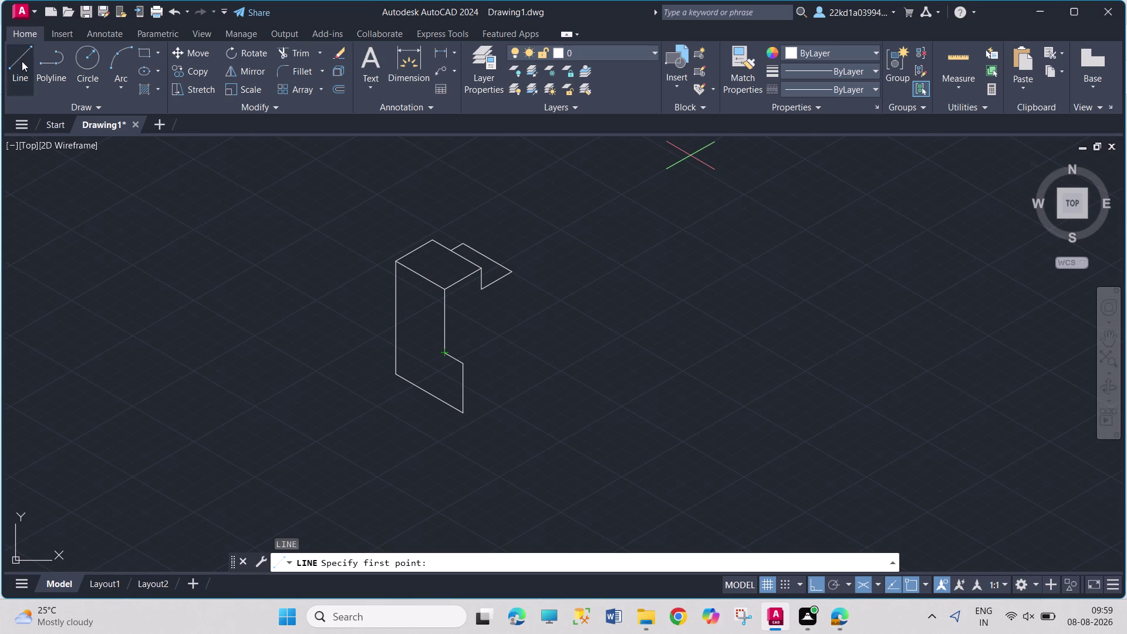
Start a line at the slot's lower corner and draw a 30-unit right-isoplane edge.
key(l)
key(Return)
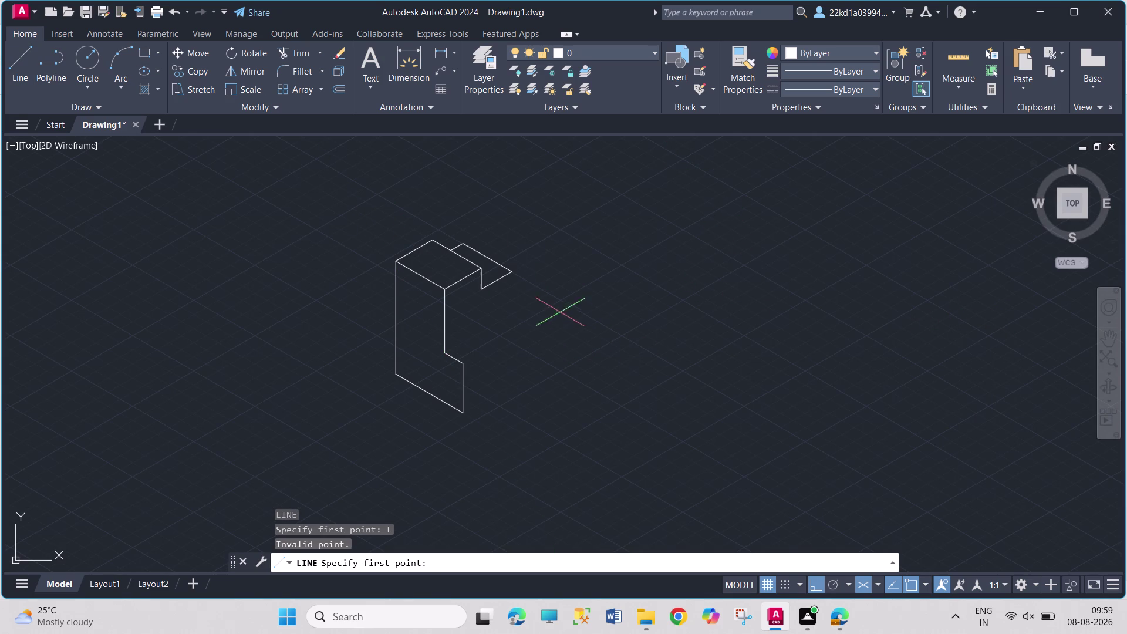
drag(509, 273, 511, 295)
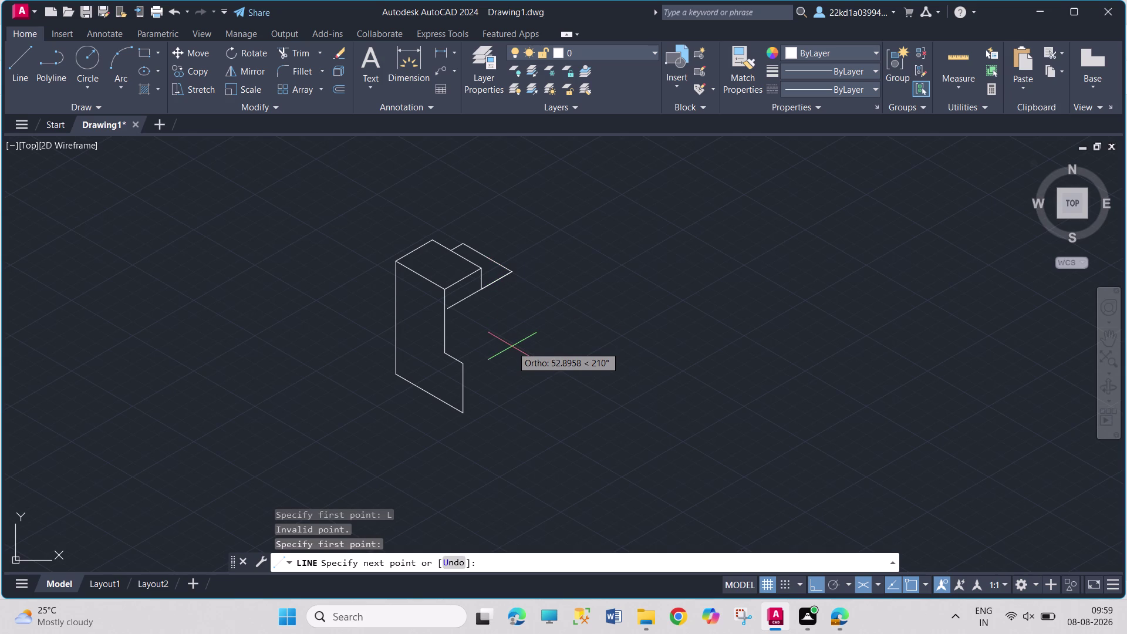
key(F5)
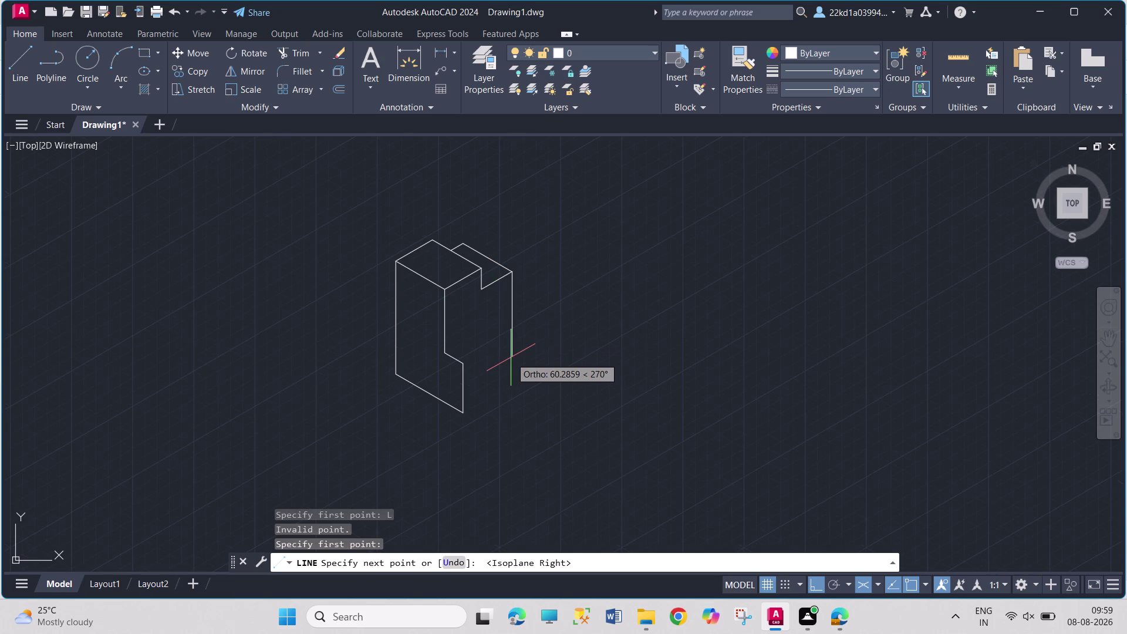
text(30)
key(Return)
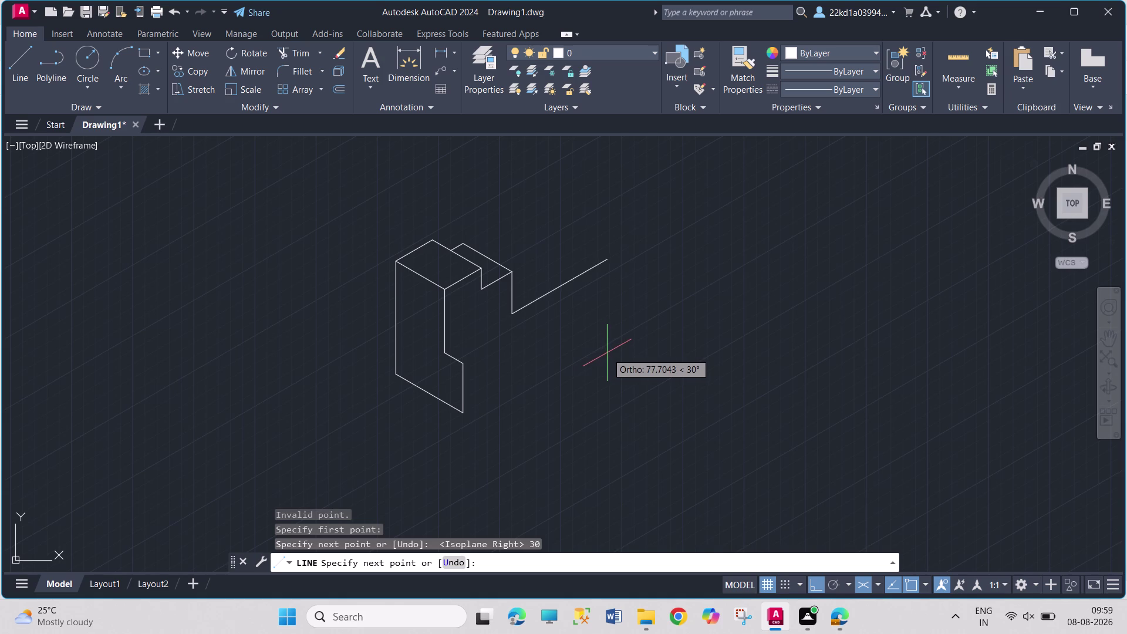
Continue with a 45-unit left-isoplane edge and a 35-unit vertical edge.
key(F5)
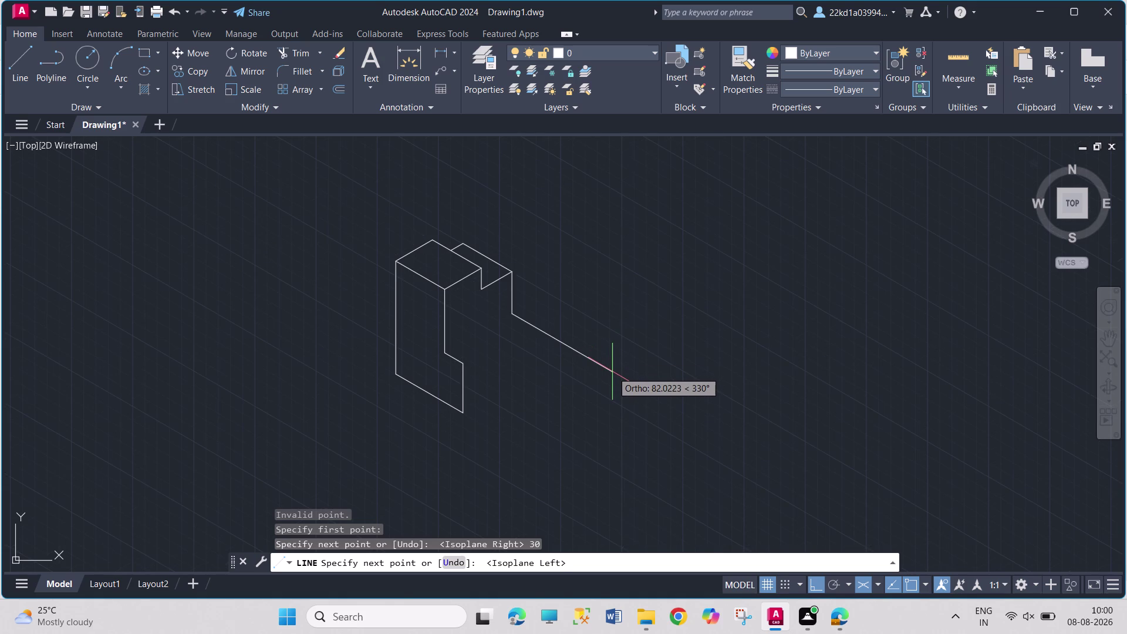
text(45)
key(Return)
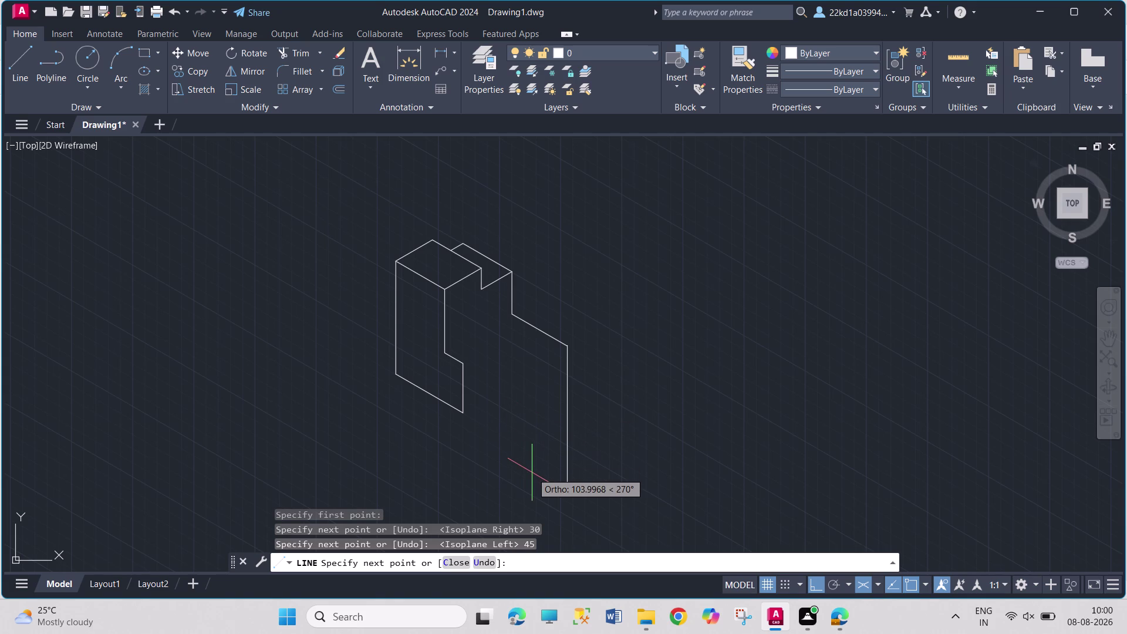
text(35)
key(Return)
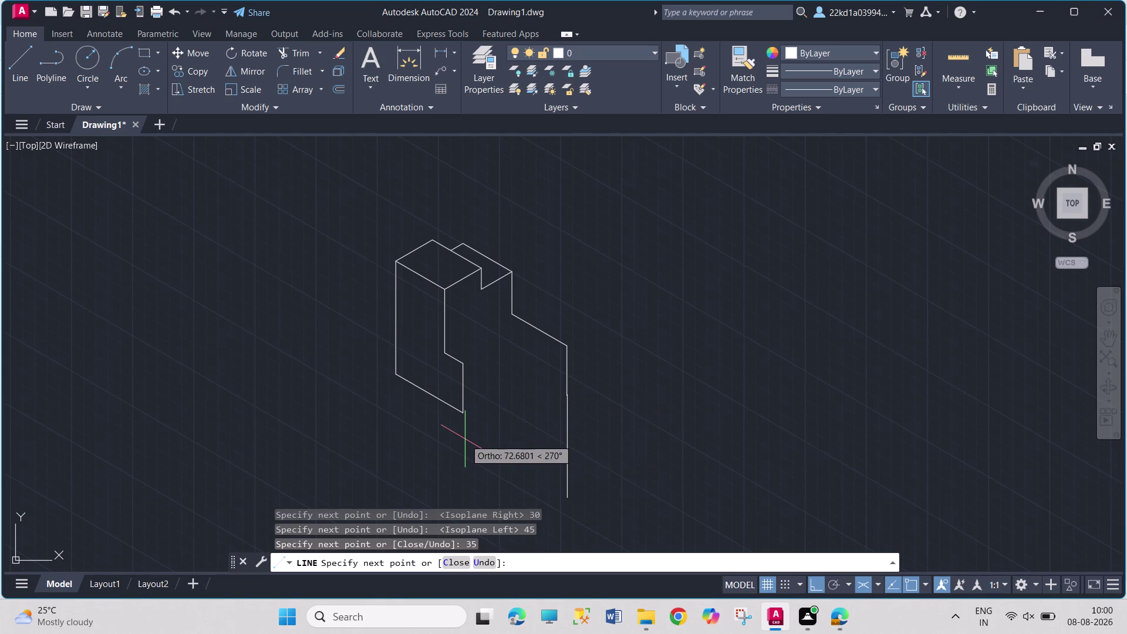
Add a 25-unit top-isoplane edge and close the outline at the bottom corner.
key(F5)
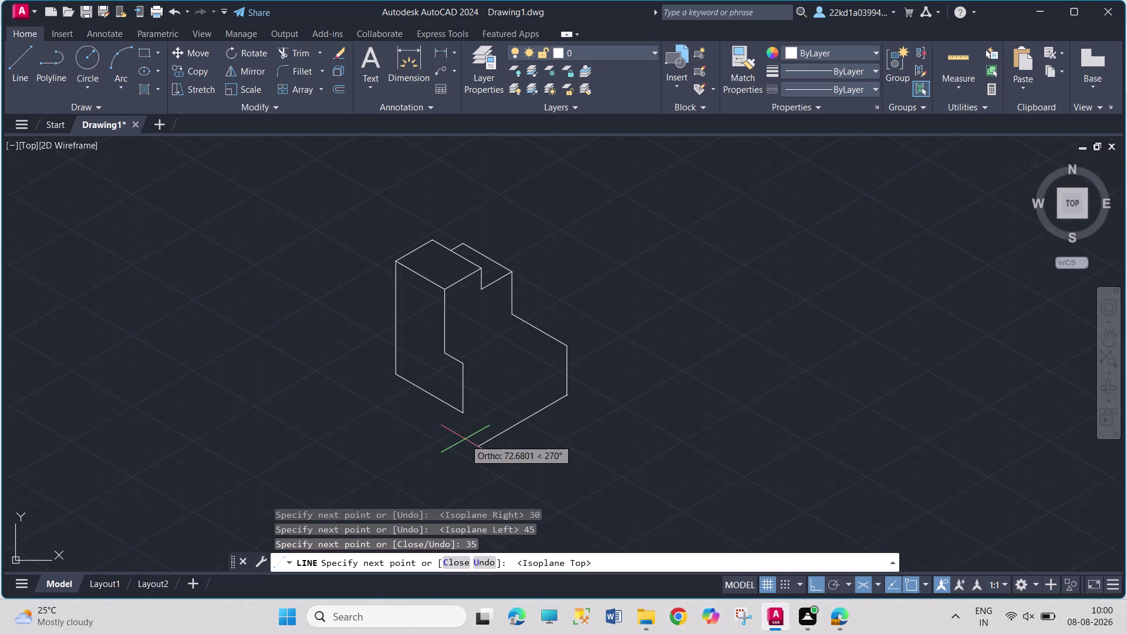
text(25)
key(Return)
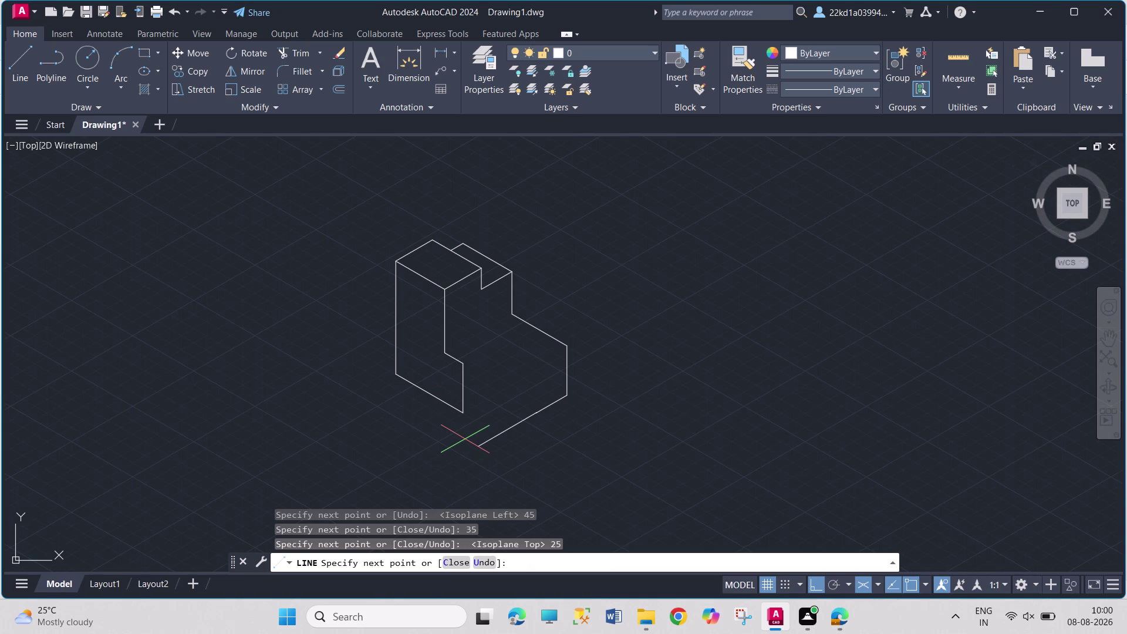
click(465, 410)
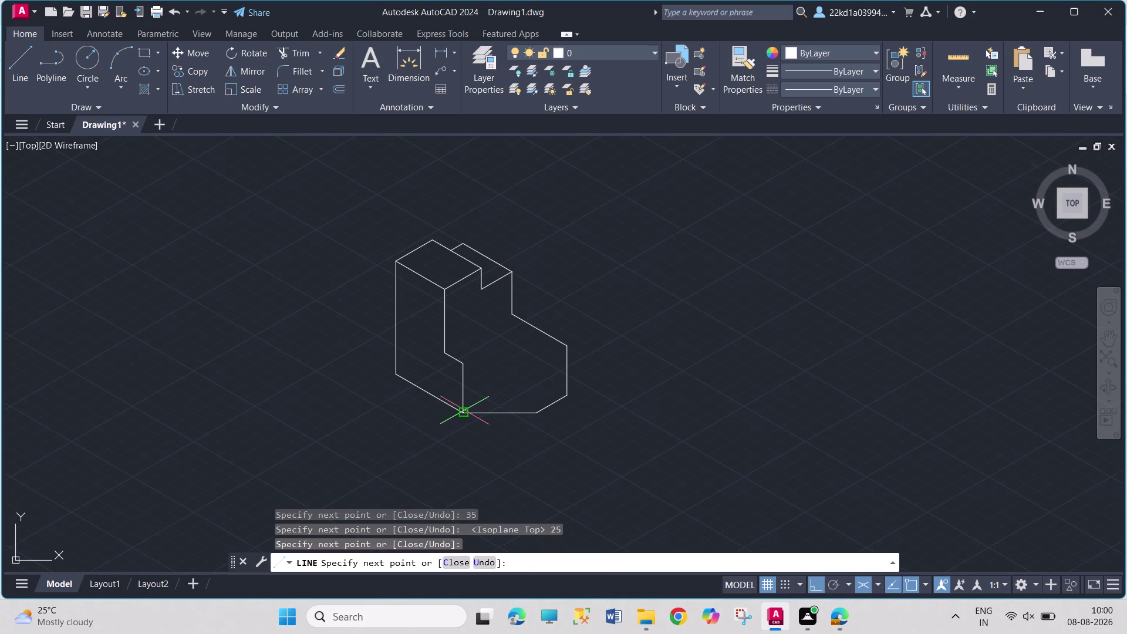
key(Escape)
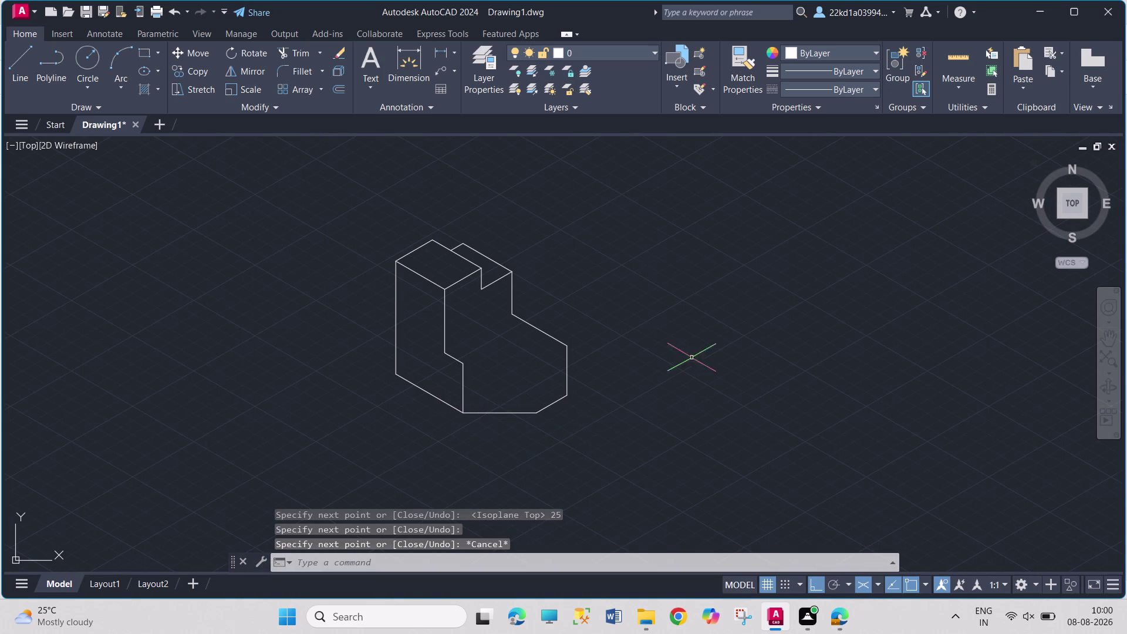
From the lower block's bottom edge, draw a 35-unit vertical edge and a 25-unit receding edge.
click(22, 64)
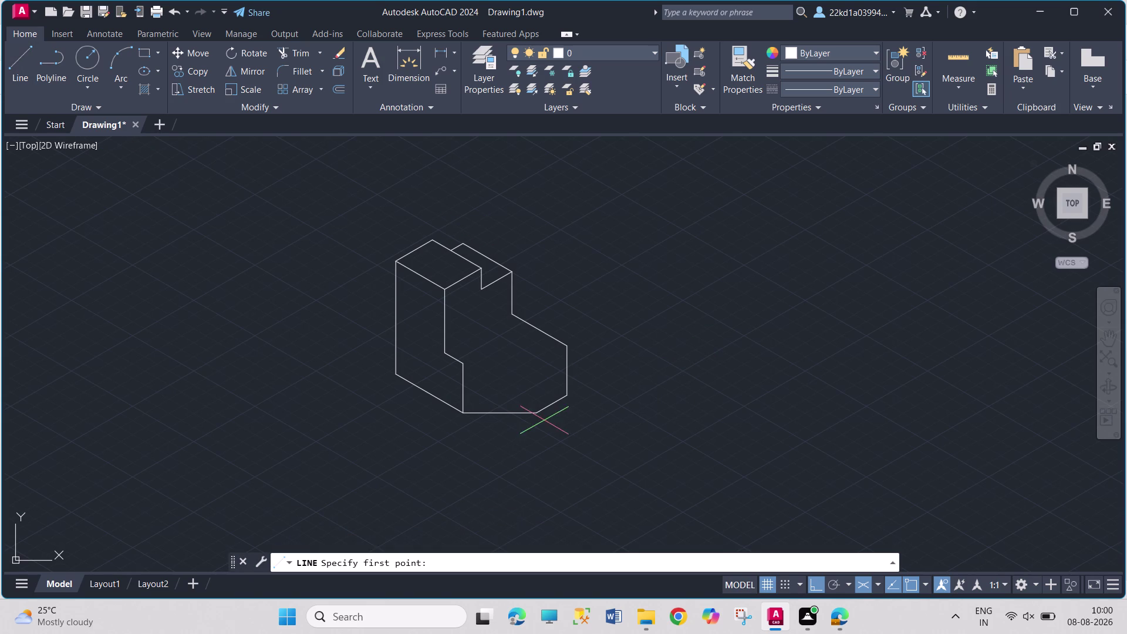
click(536, 414)
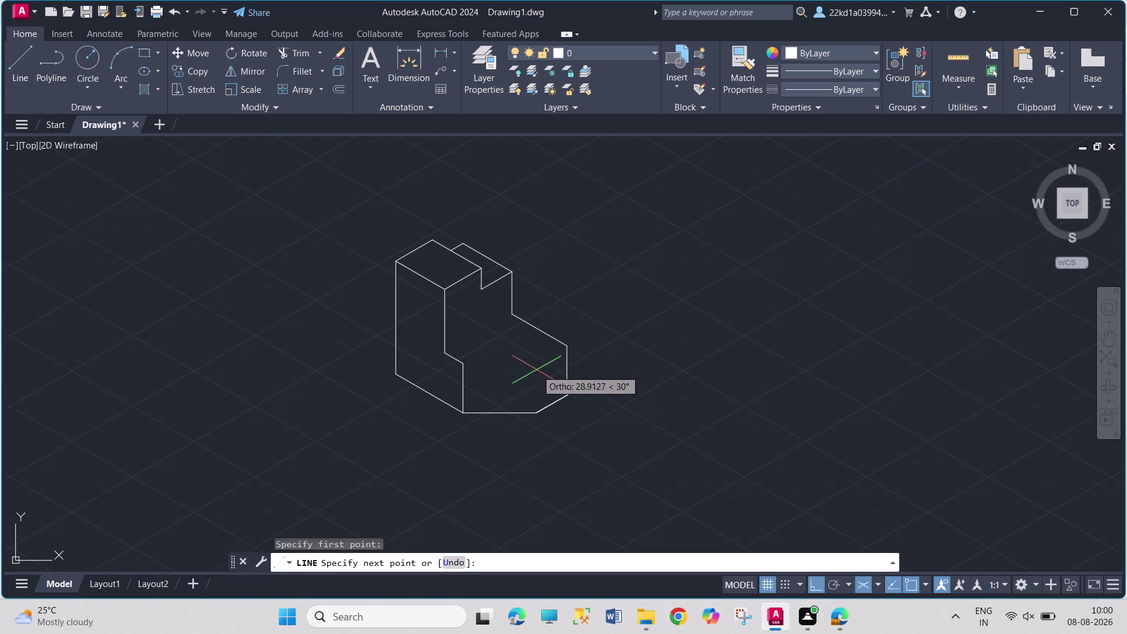
key(F5)
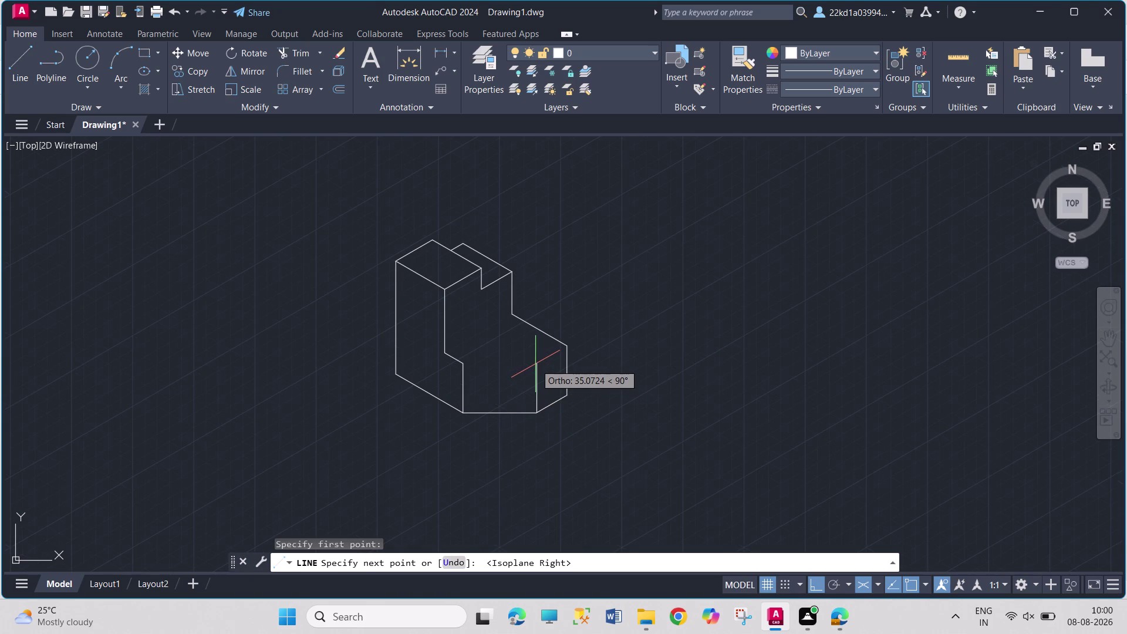
text(35)
key(Return)
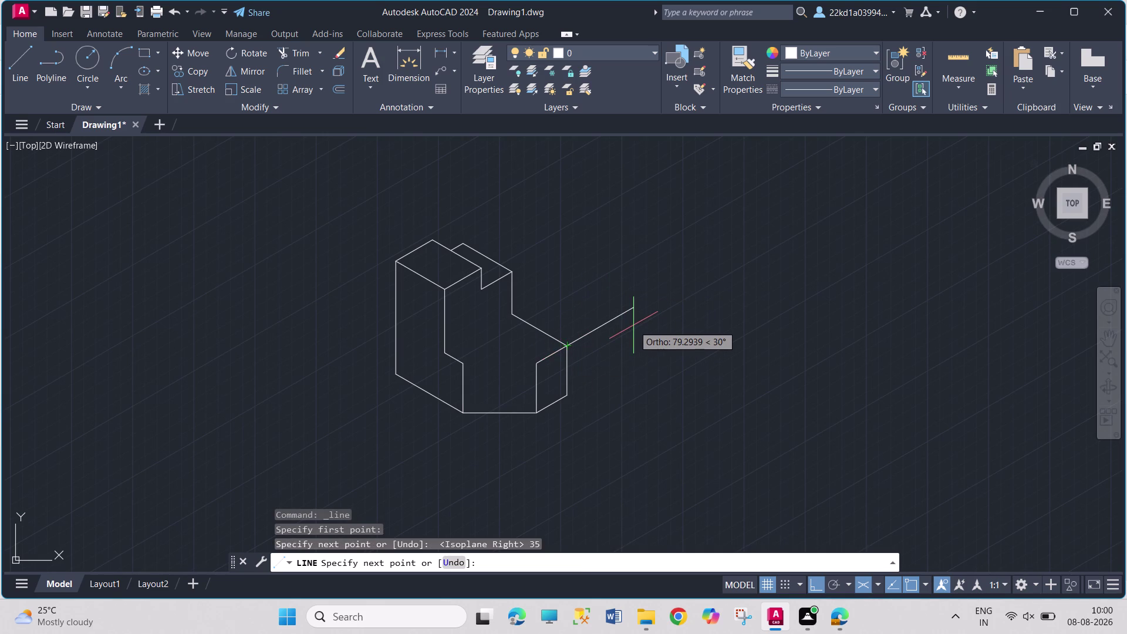
text(25)
key(Return)
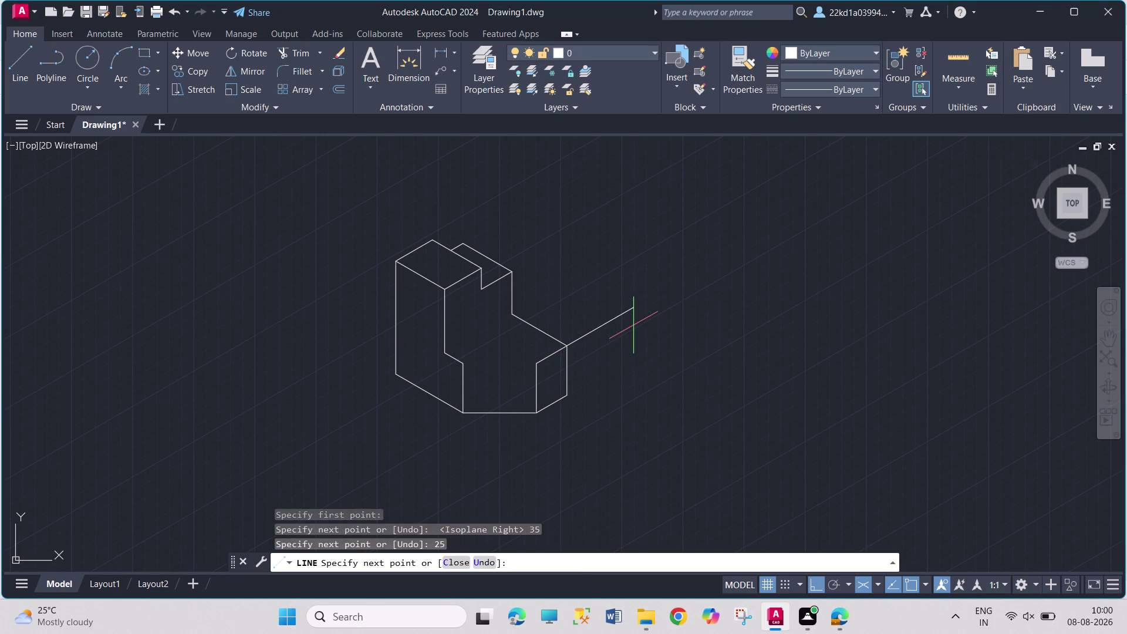
key(Escape)
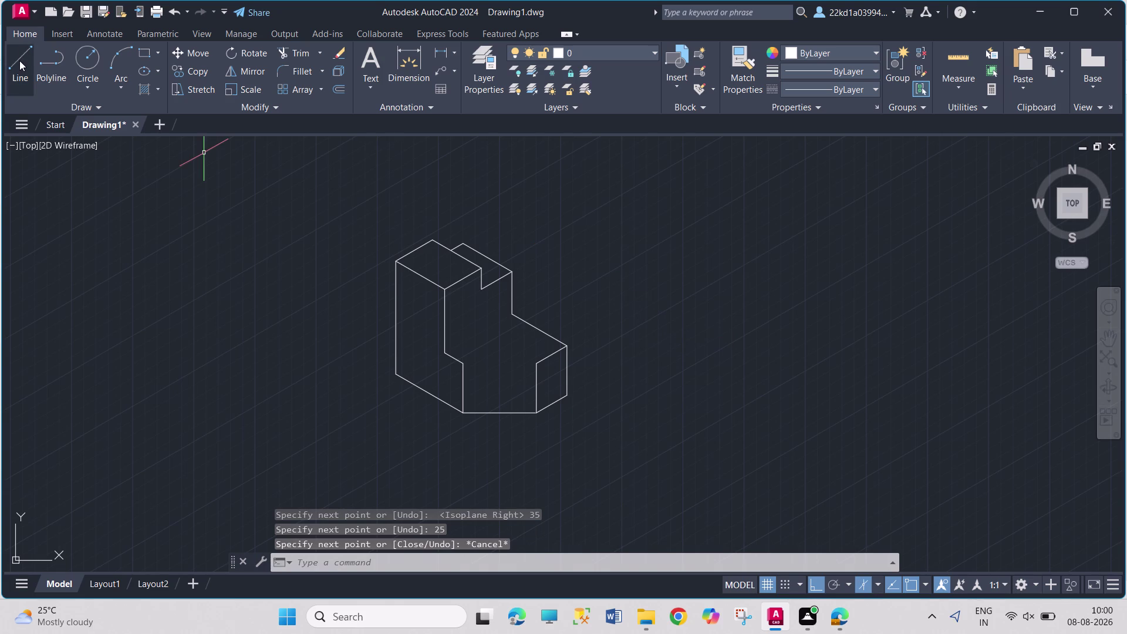
Draw the lower top face's back edge from the step's inner corner.
click(19, 61)
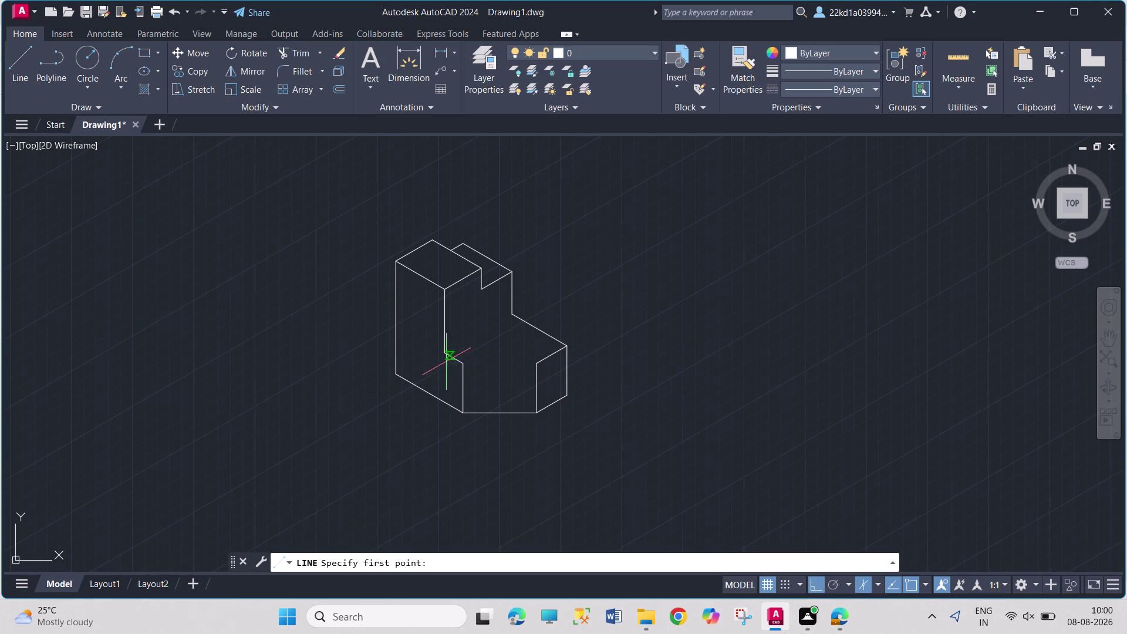
click(442, 354)
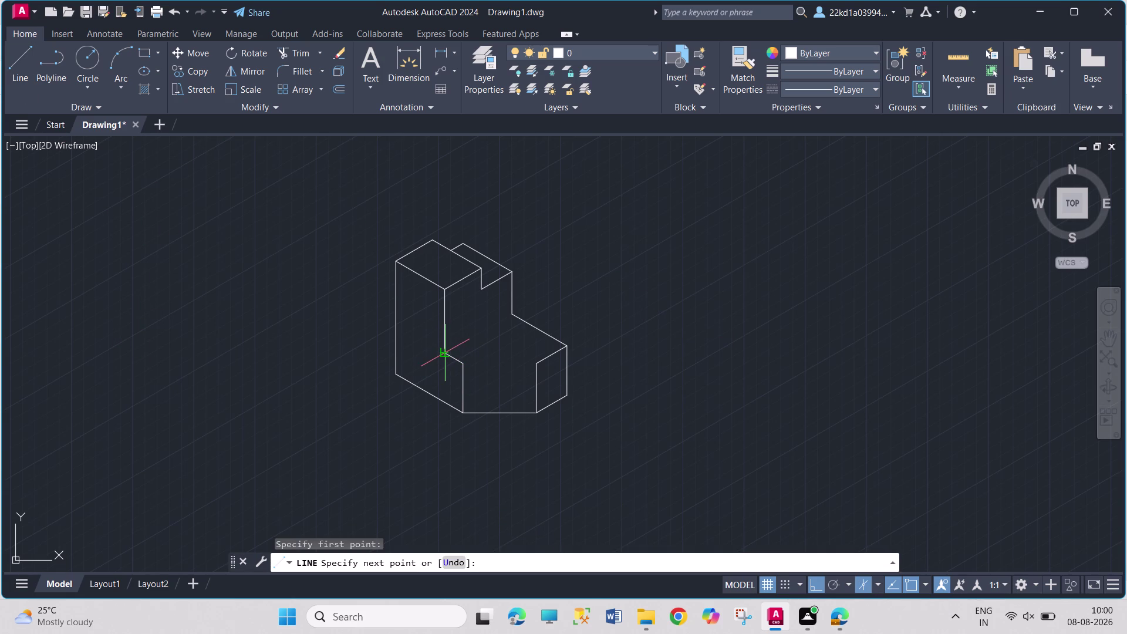
click(512, 314)
key(Escape)
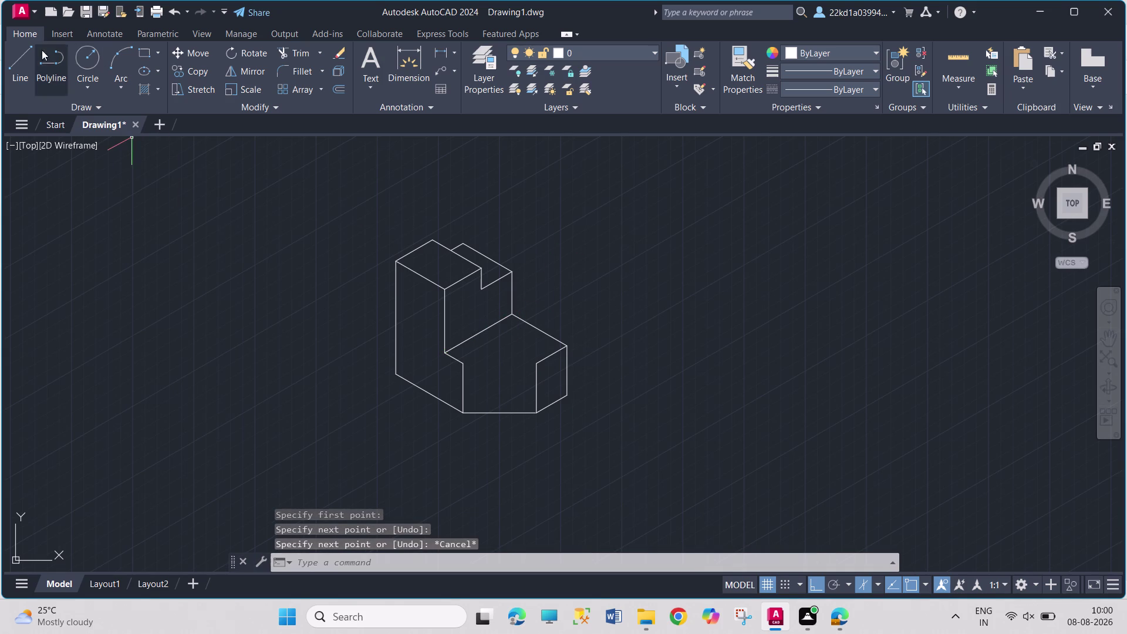
Draw the lower top face's front edge from the front face's top corner.
click(22, 69)
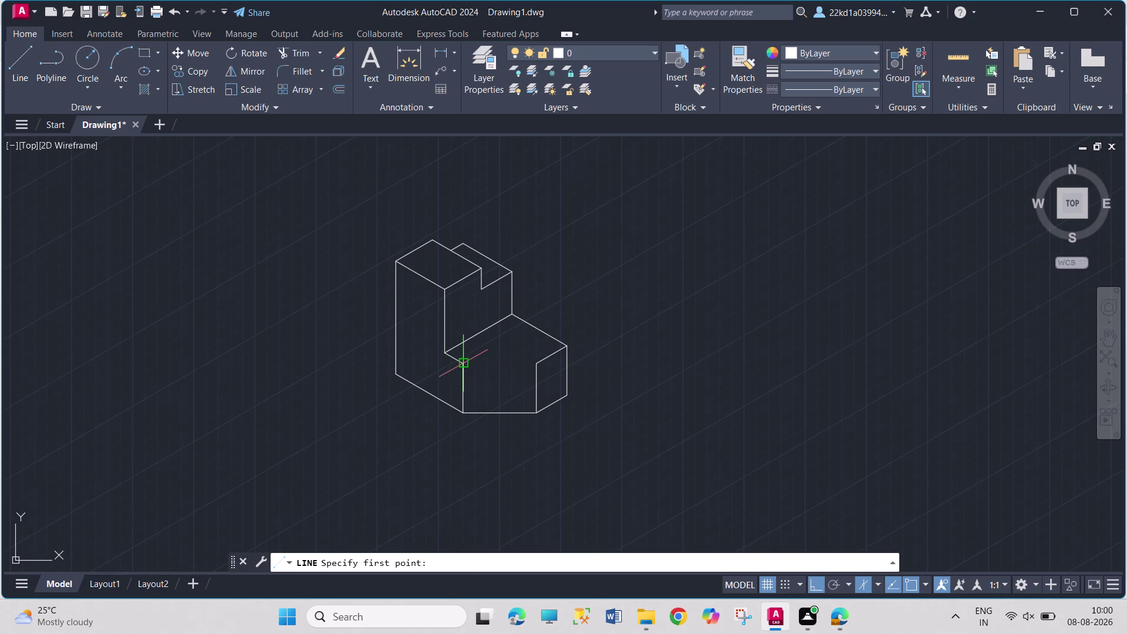
click(461, 365)
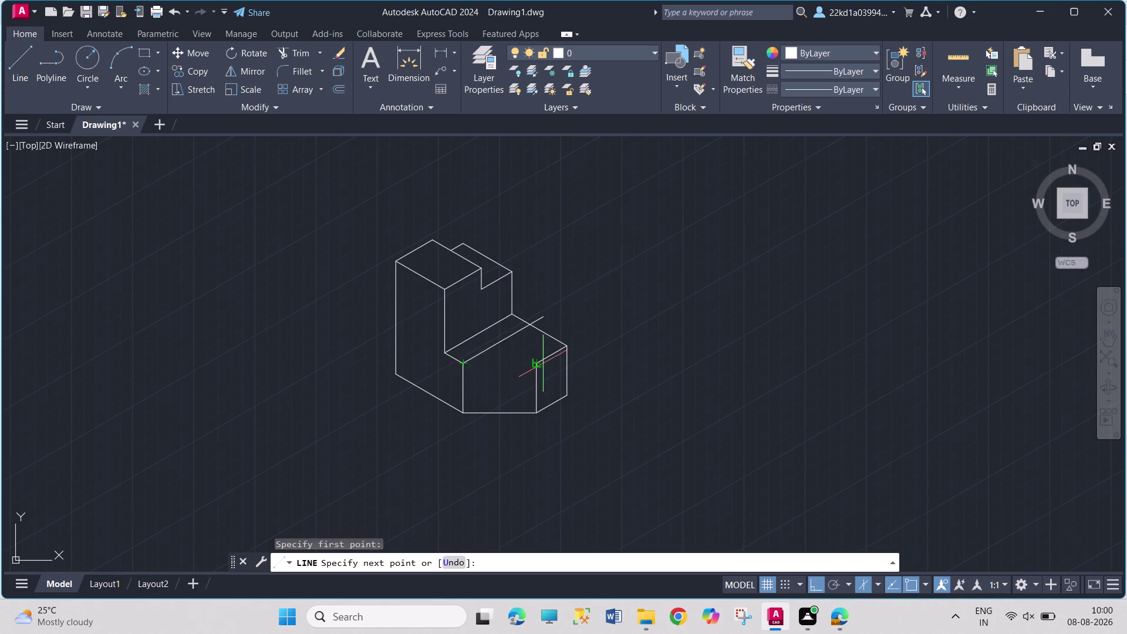
click(540, 364)
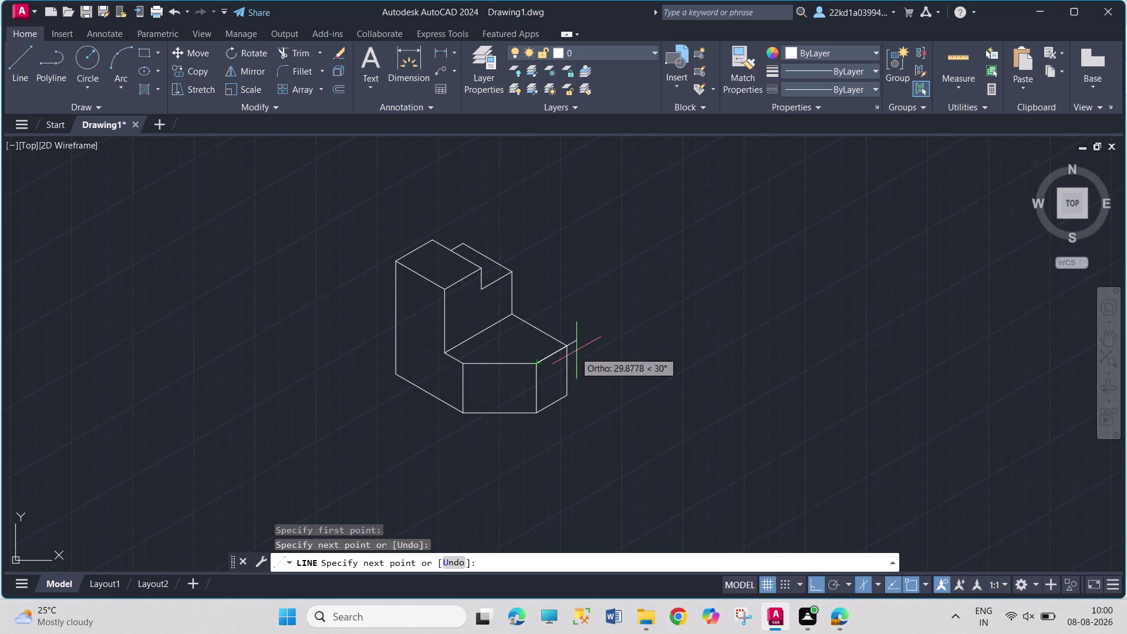
key(Escape)
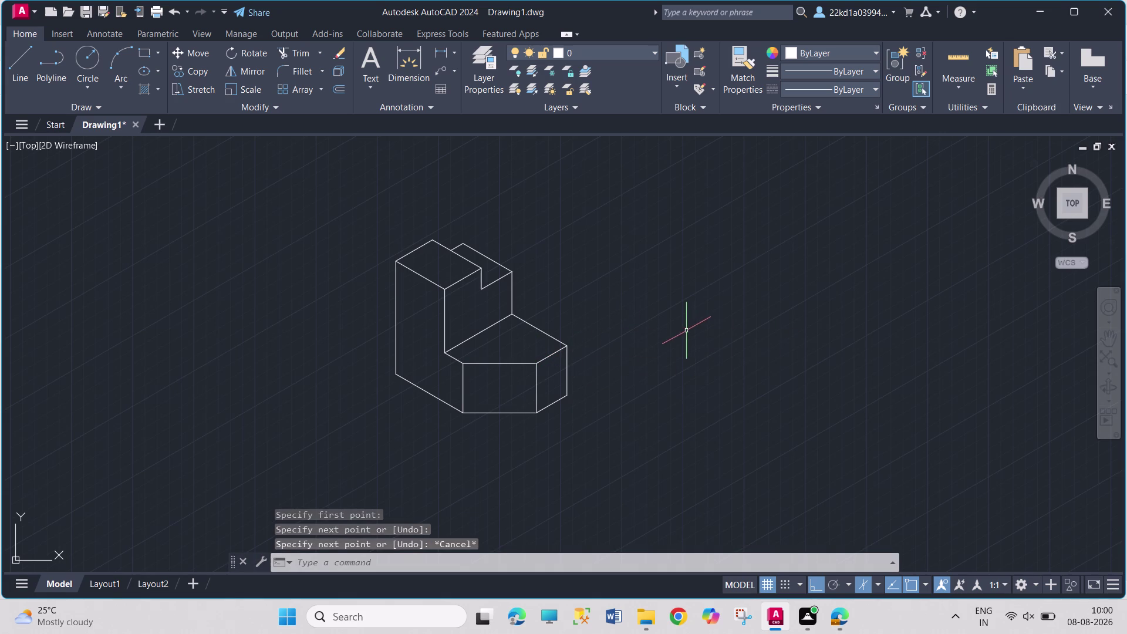
middle_drag(685, 329, 511, 341)
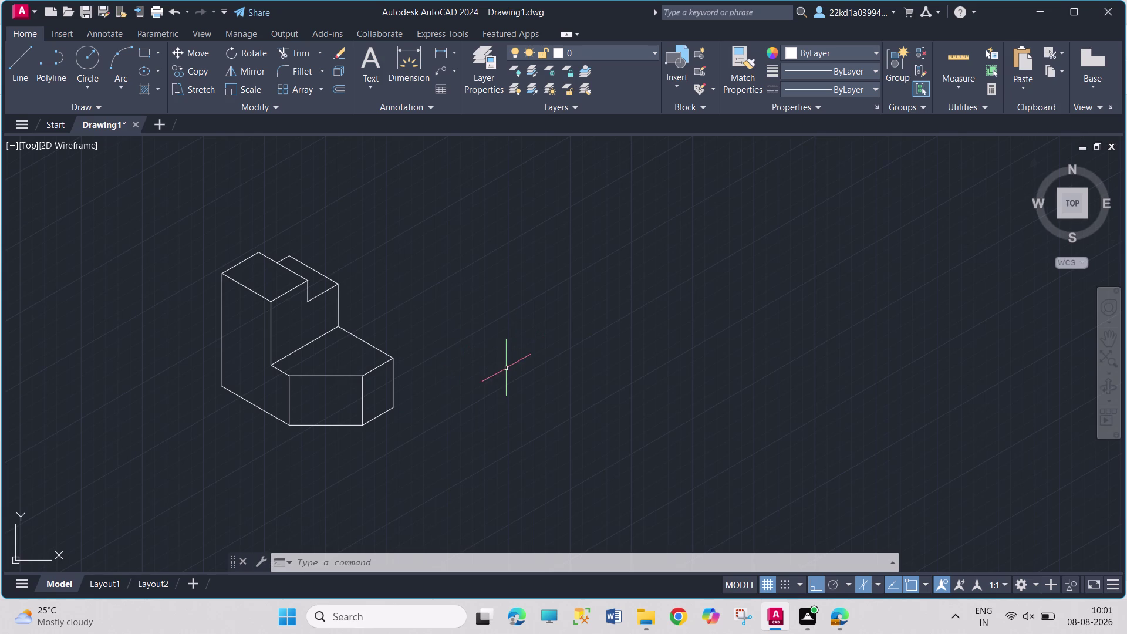
Pan the drawing further left to clear space for a new line.
middle_drag(506, 368, 476, 373)
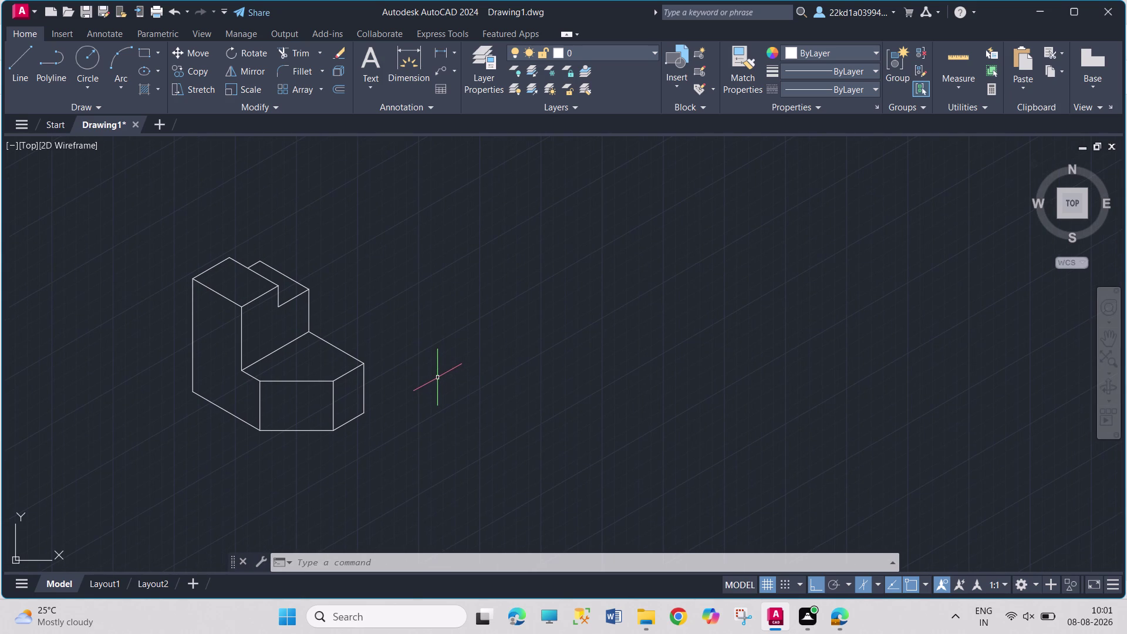
click(25, 66)
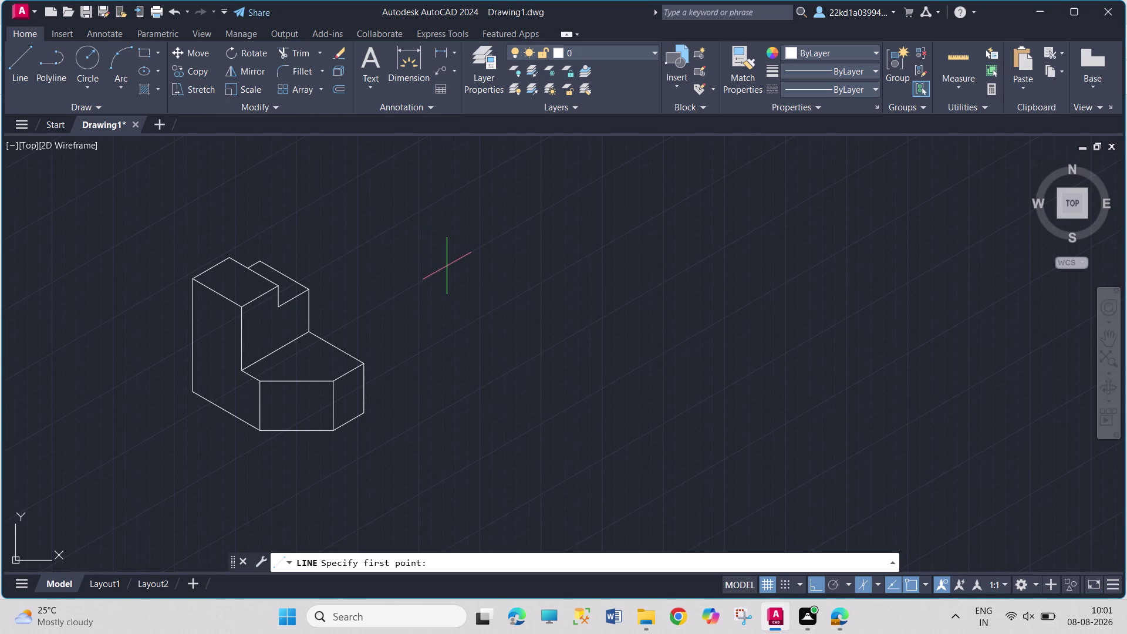
Start the new figure and draw its 35, 55, 10 and 45-unit edges.
click(452, 397)
text(3)
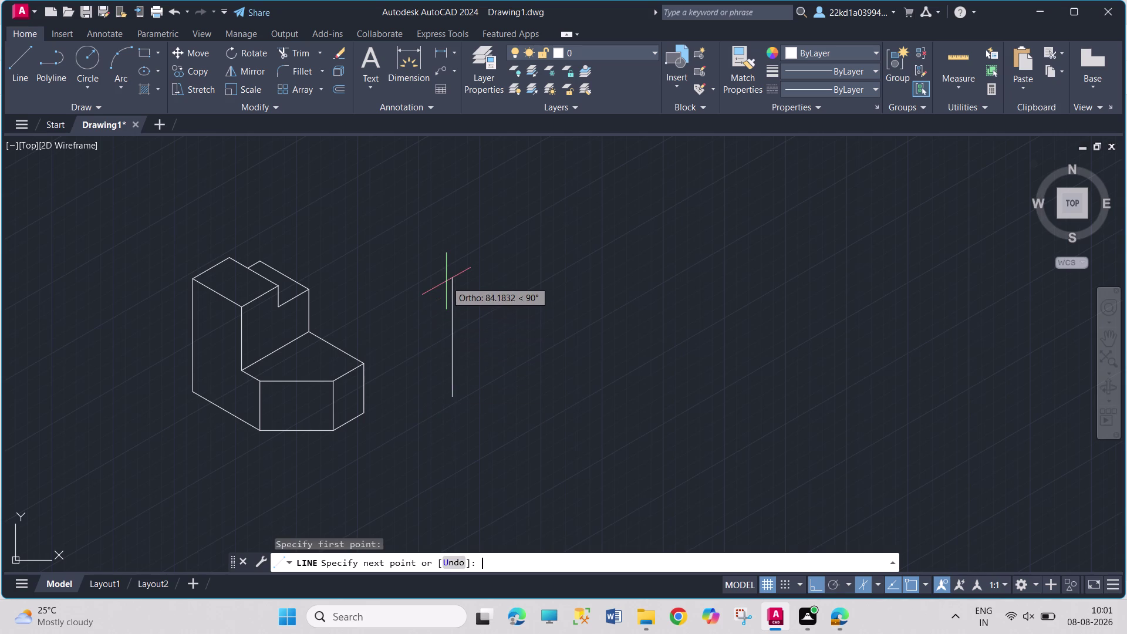
text(5)
key(Return)
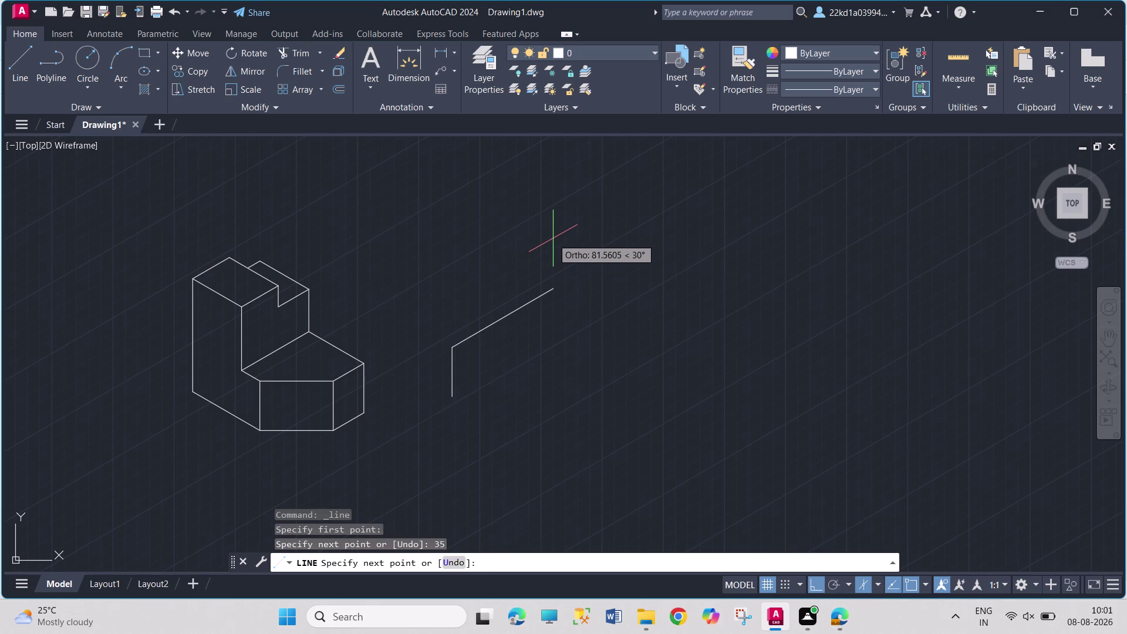
text(55)
key(Return)
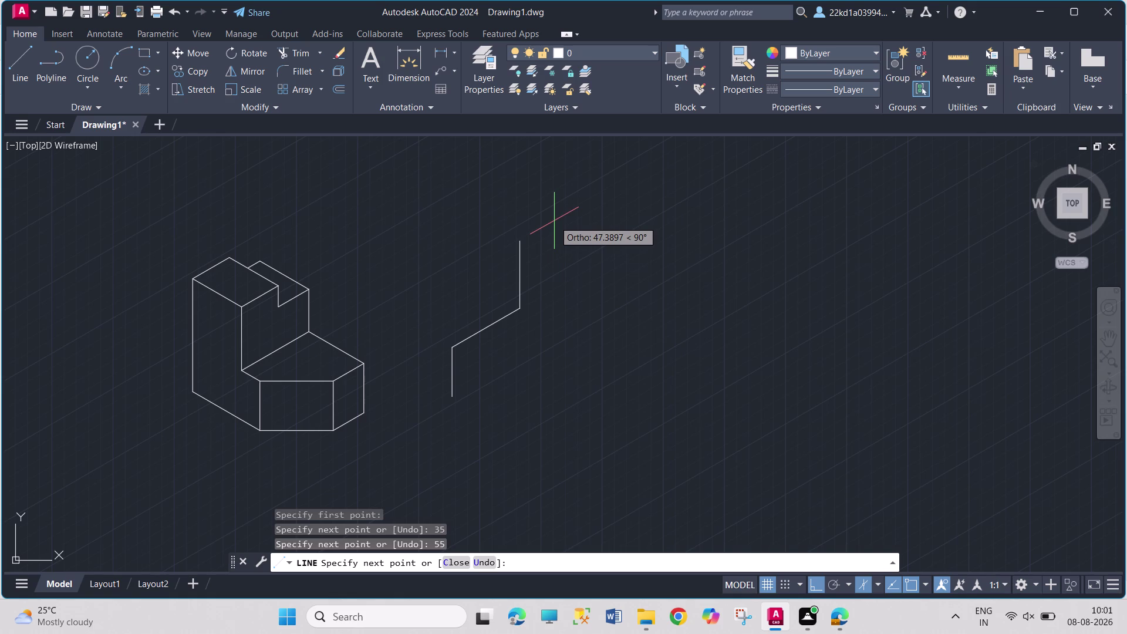
text(10)
key(Return)
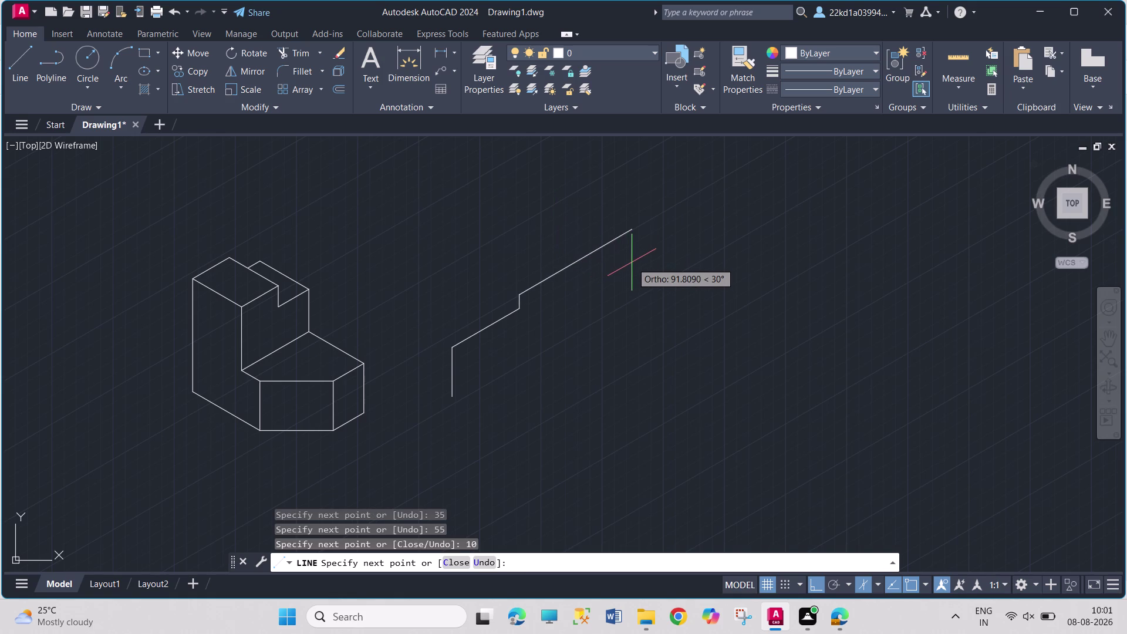
text(45)
key(Return)
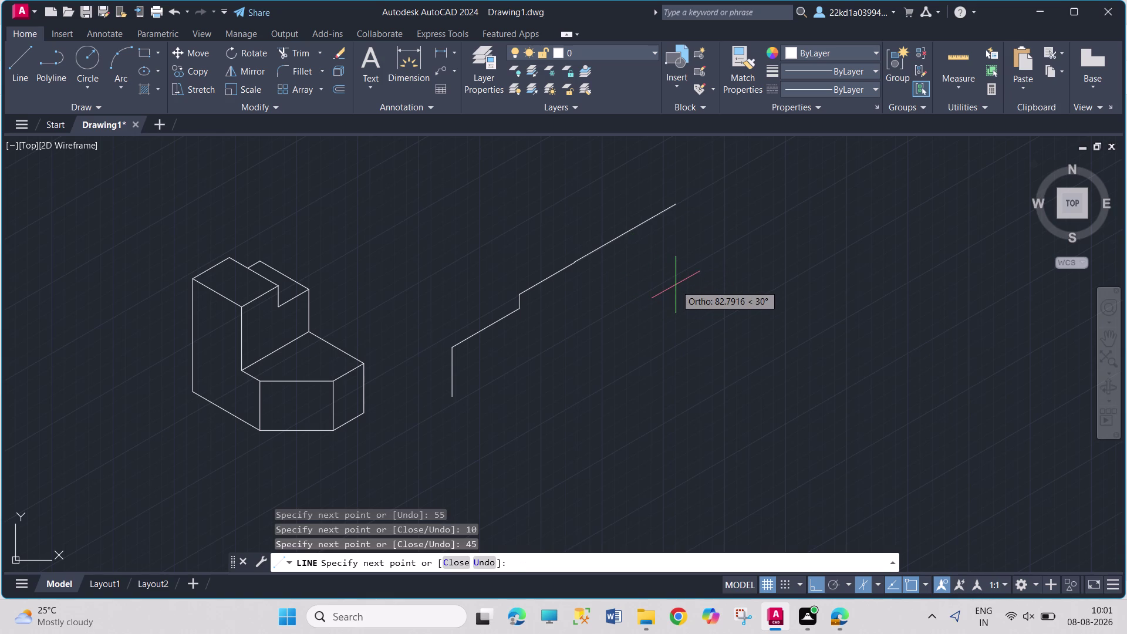
Draw a 10-unit left-isoplane edge and a 45-unit top-isoplane ledge edge.
key(F5)
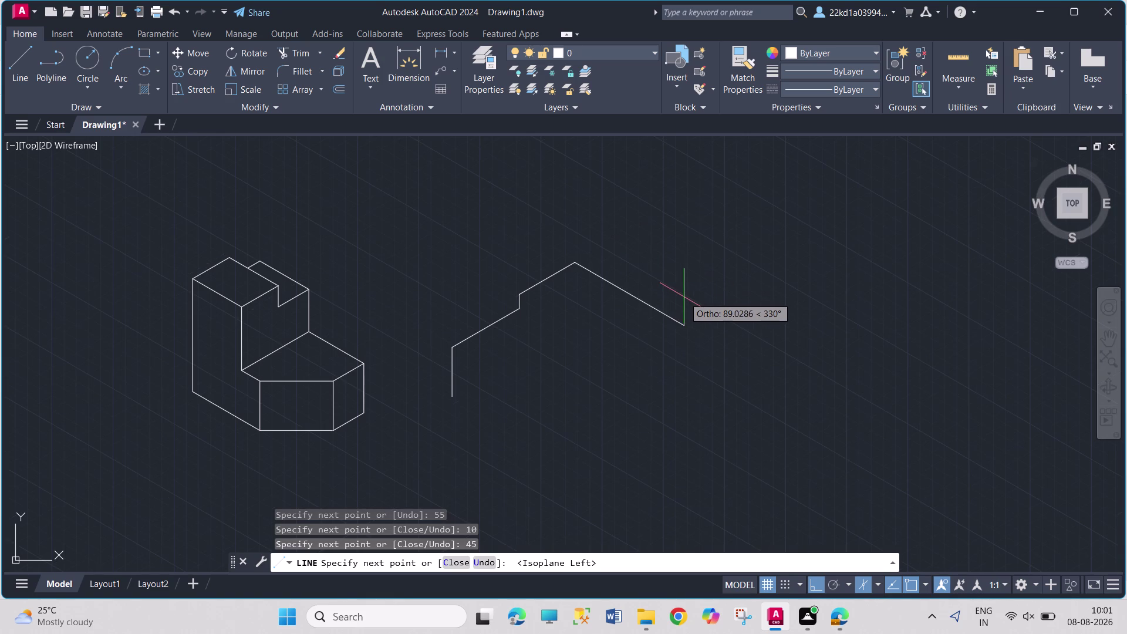
text(10)
key(Return)
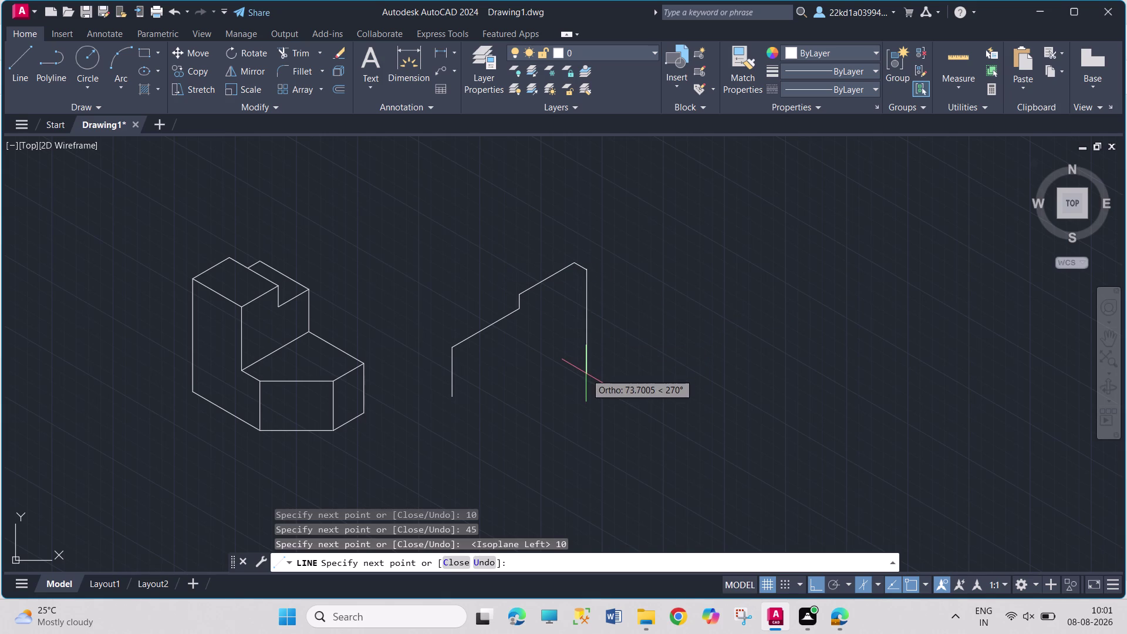
key(F5)
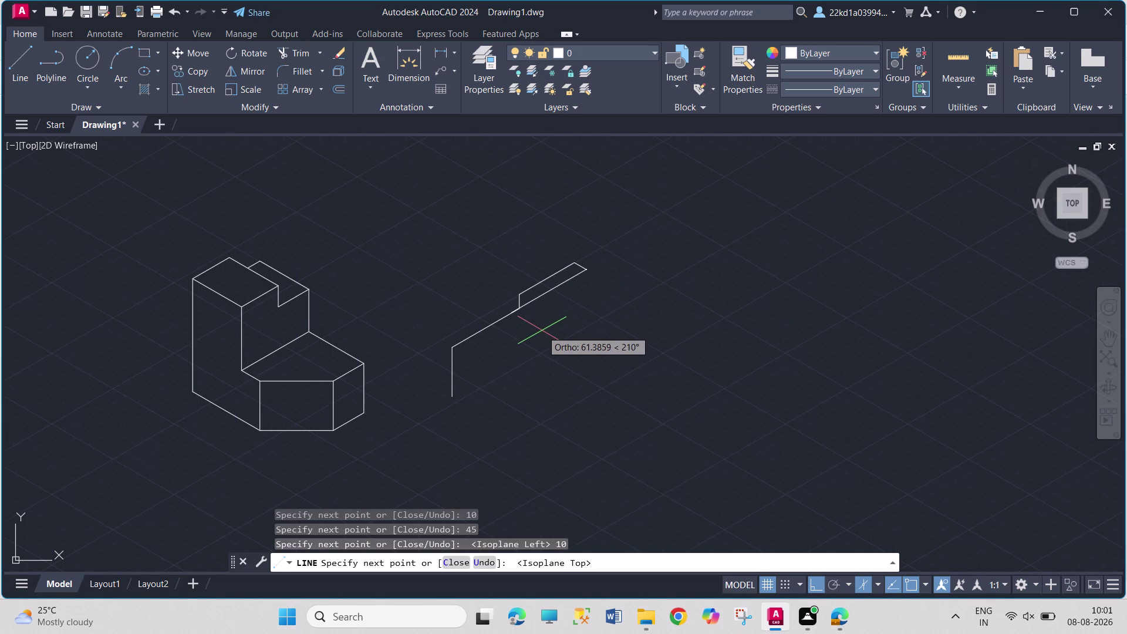
text(45)
key(Return)
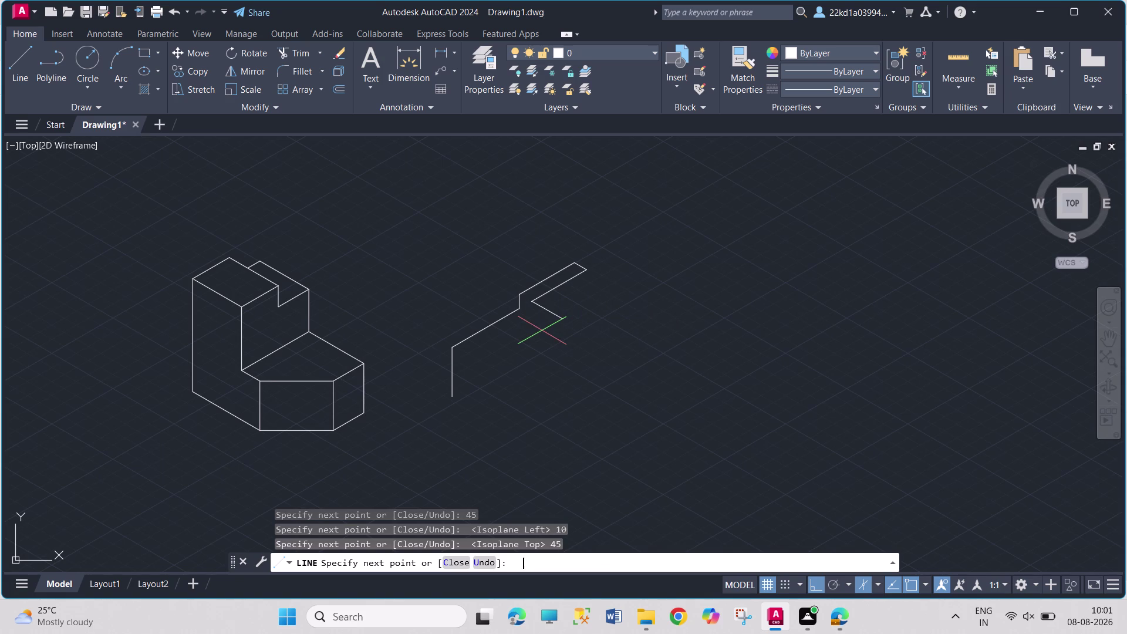
click(517, 297)
key(Escape)
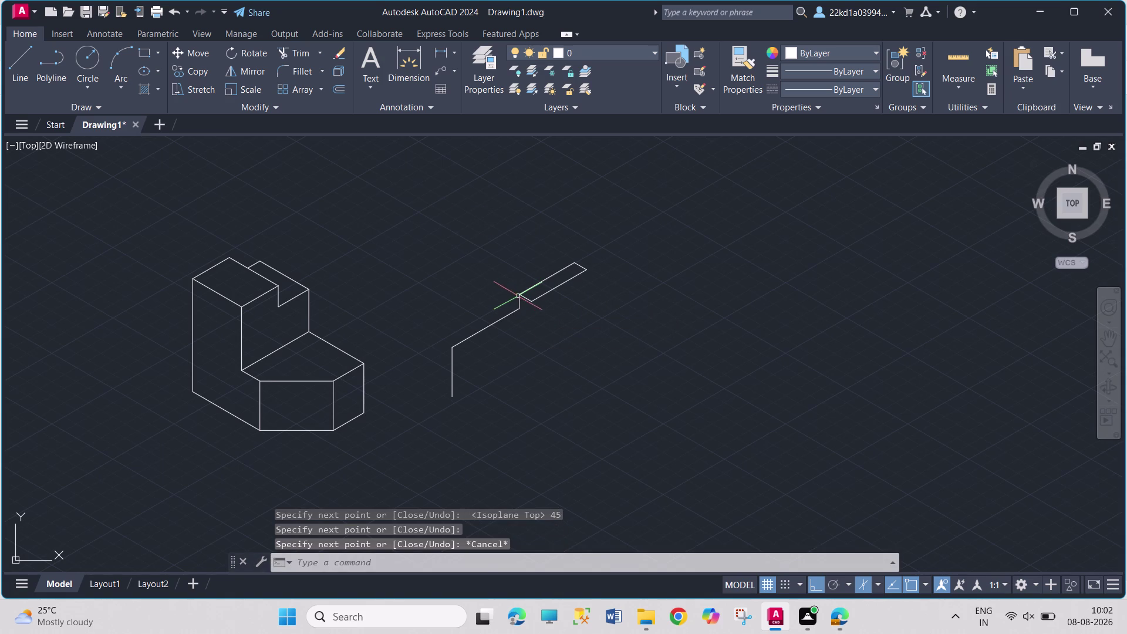
click(17, 65)
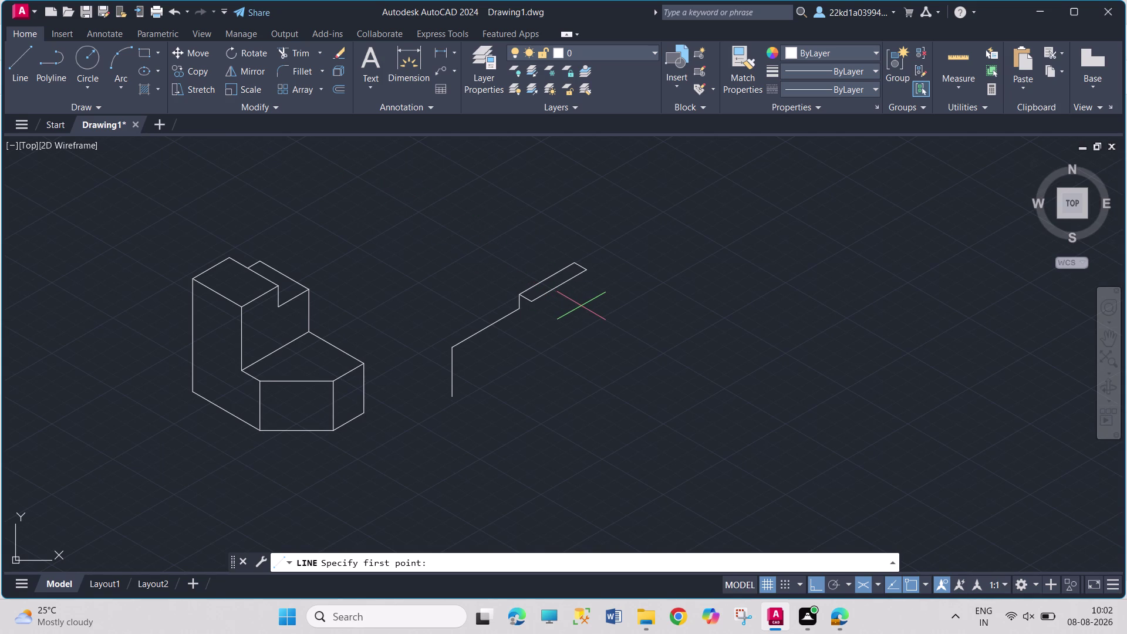
Draw a 40-unit sloped lower edge from the step corner, then recenter the view.
click(520, 311)
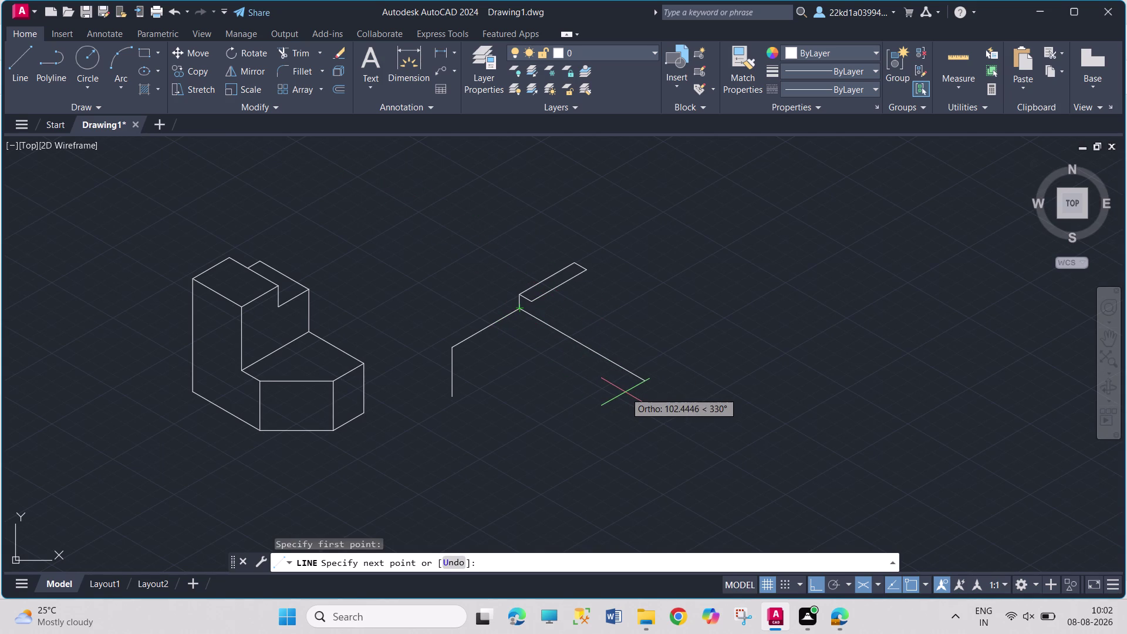
text(40)
key(Return)
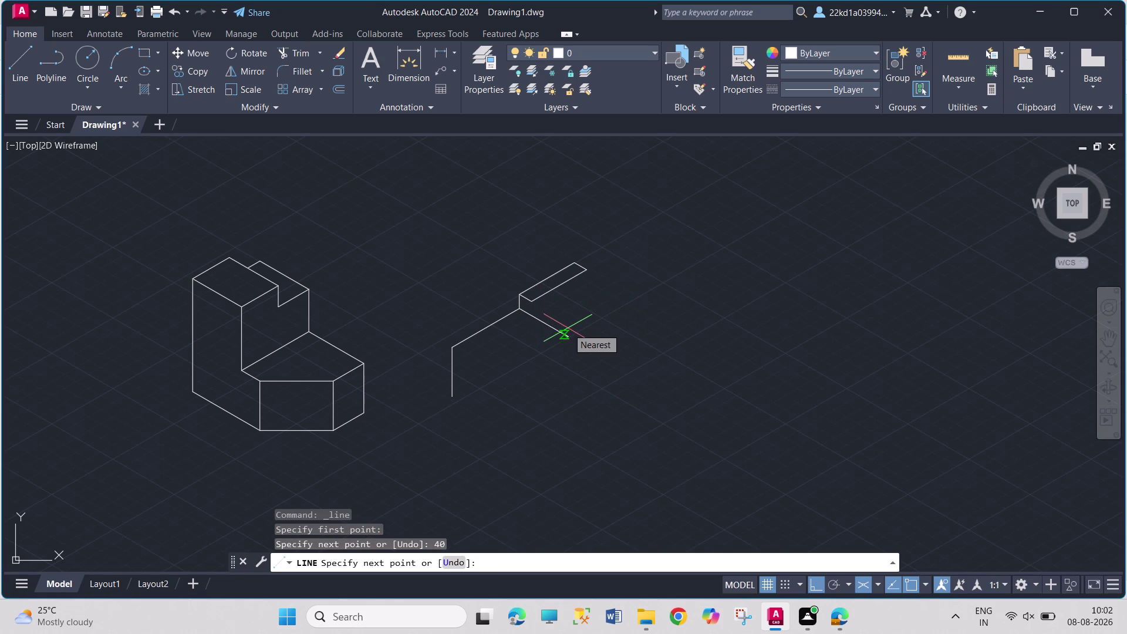
key(F5)
scroll(up, 3)
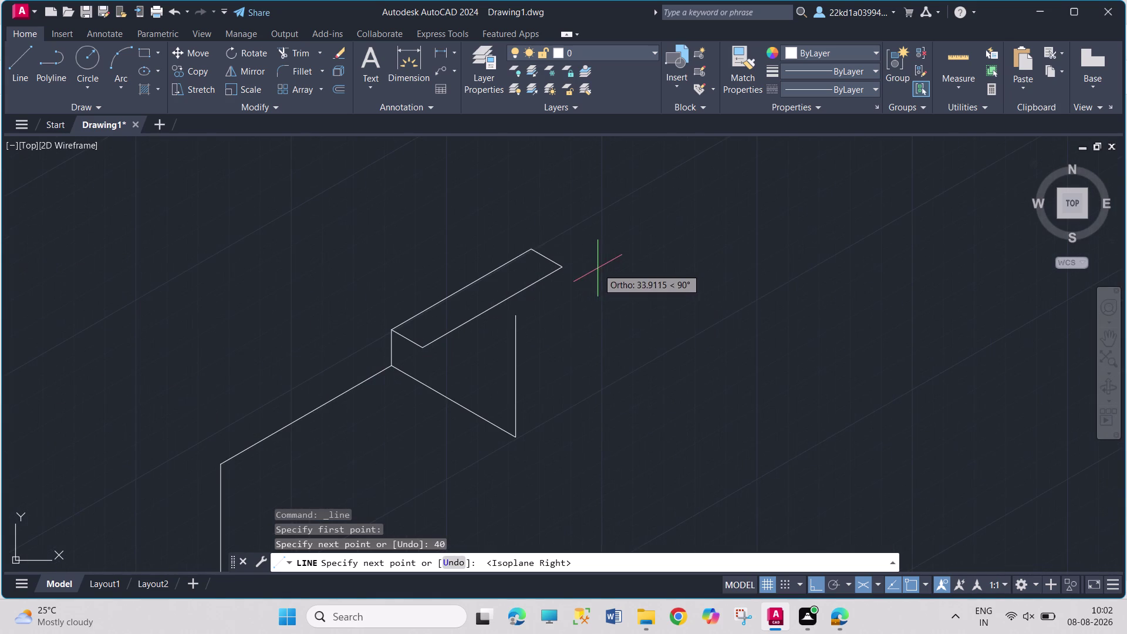
scroll(down, 3)
middle_drag(521, 403, 450, 312)
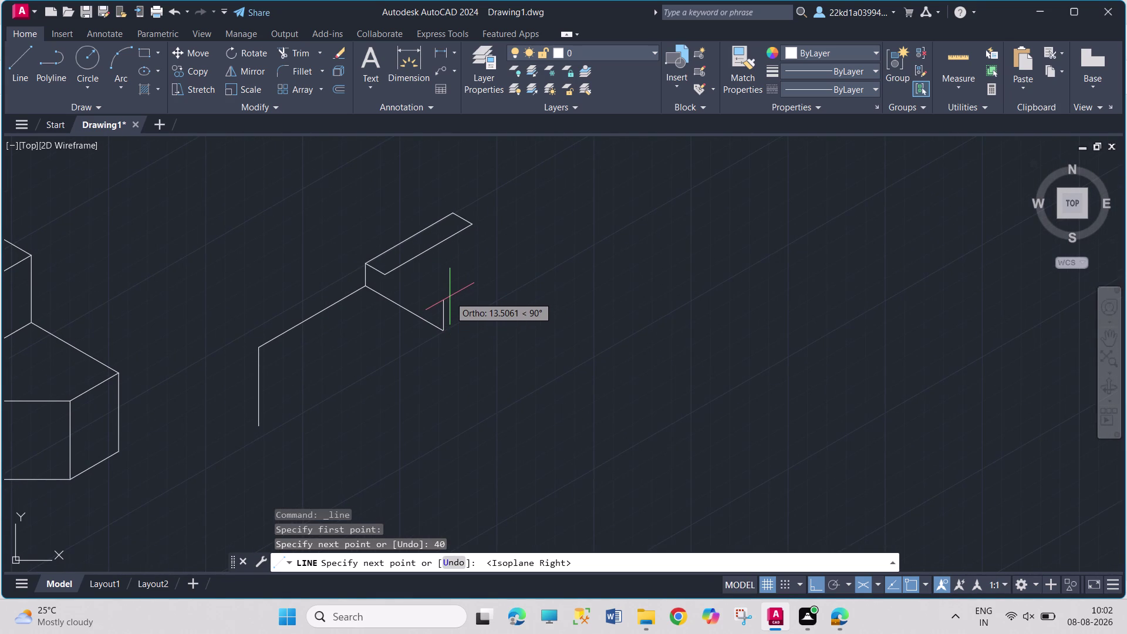
Add the raised step's 10, 45 and 20-unit right-isoplane edges.
text(10)
key(Return)
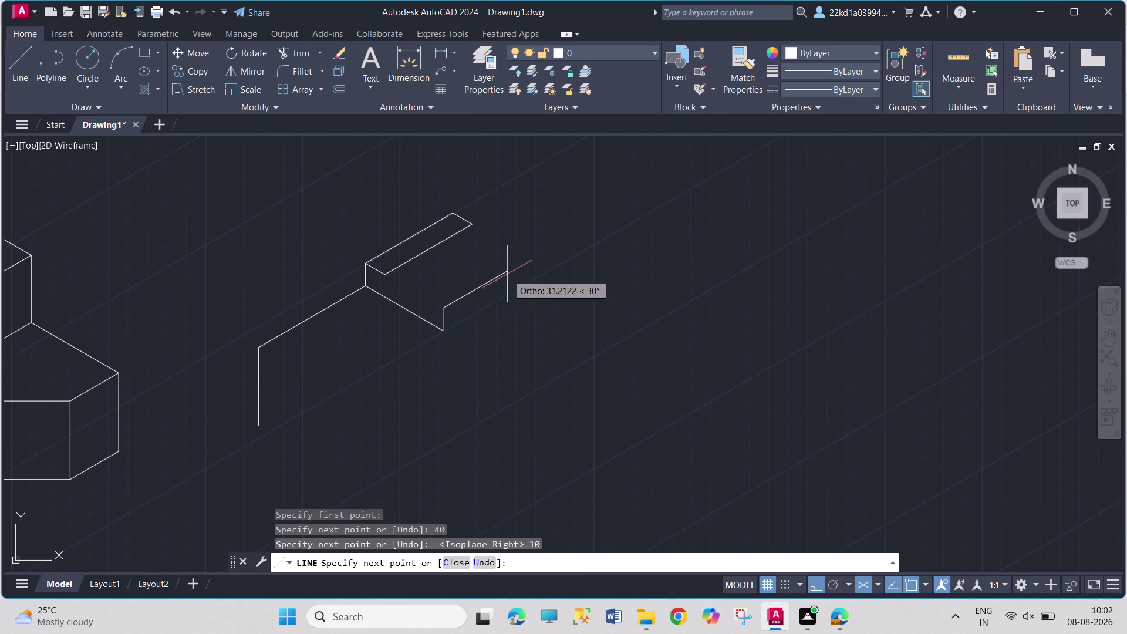
text(45)
key(Return)
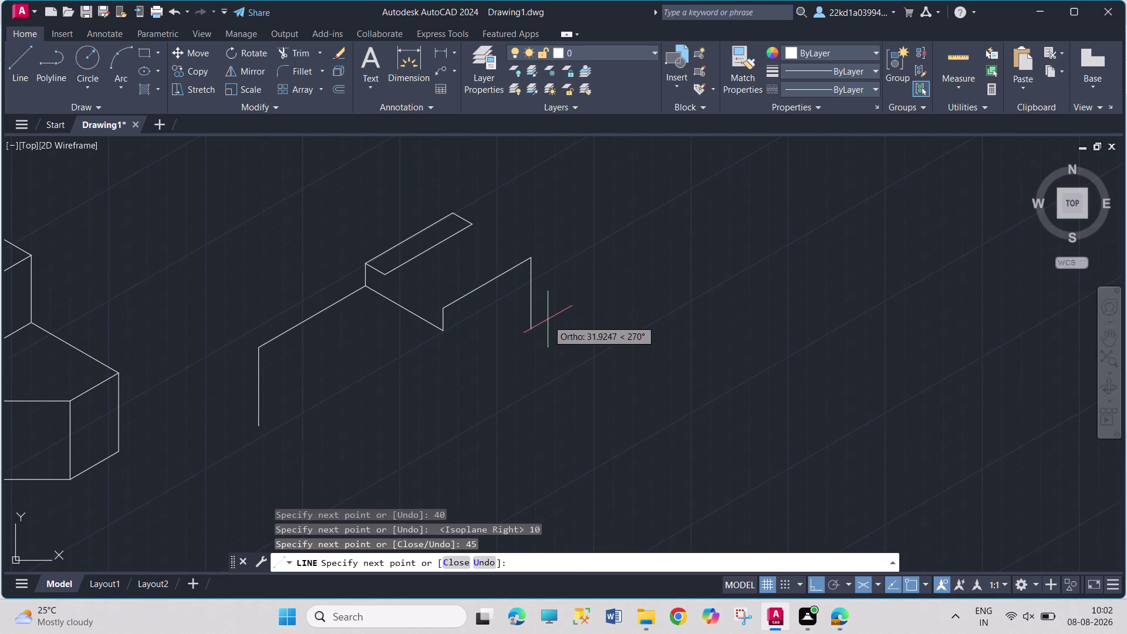
text(20)
key(Return)
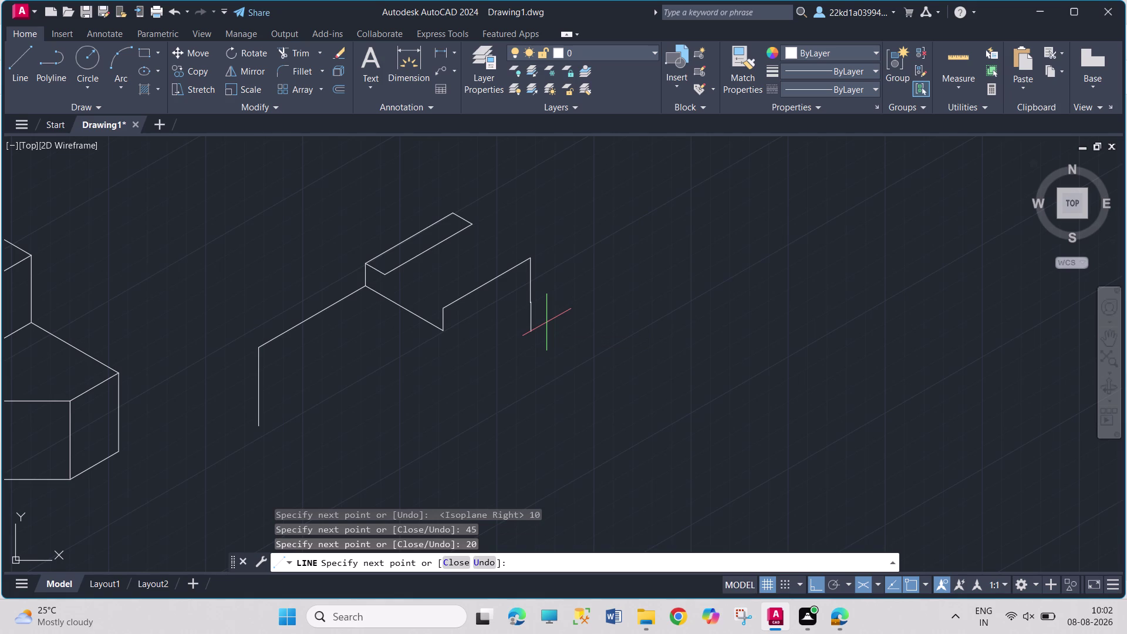
key(Escape)
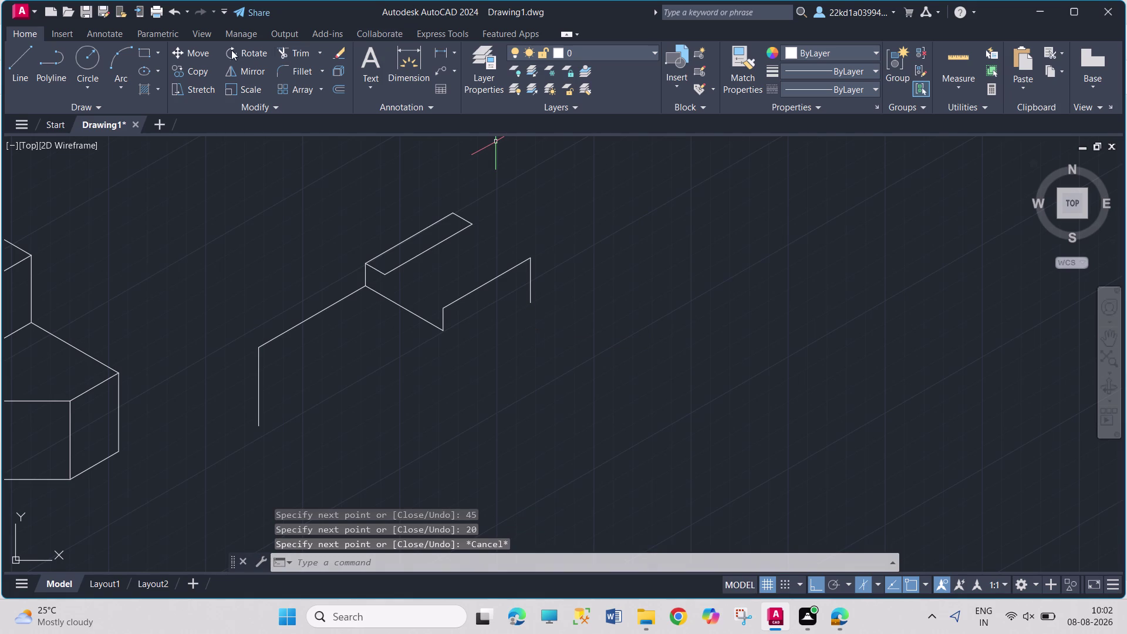
click(14, 64)
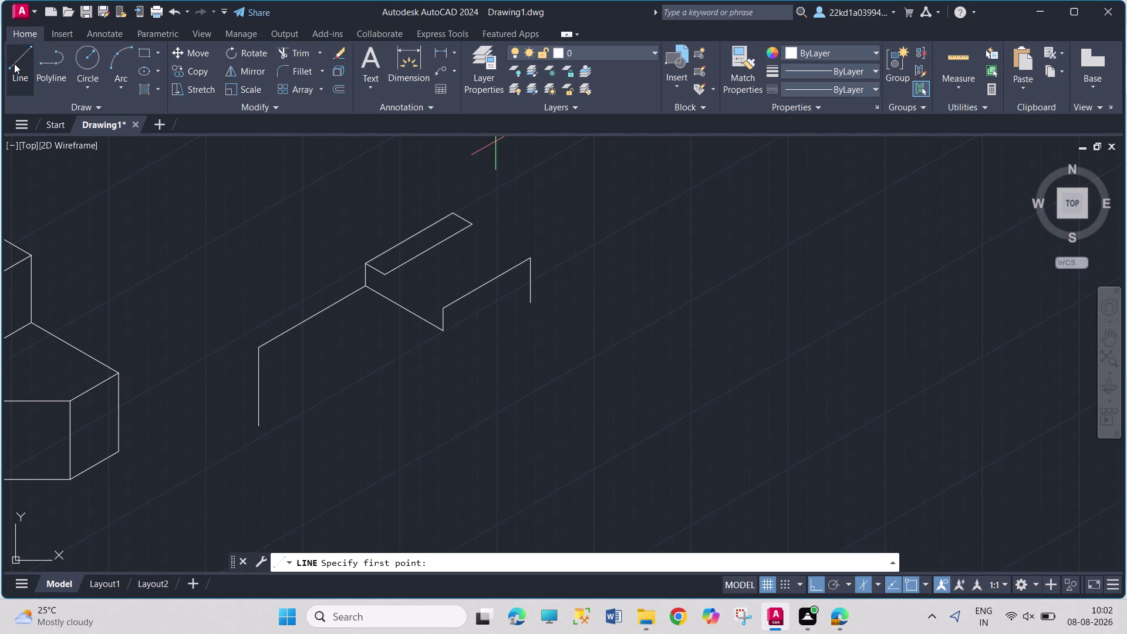
Draw a 15-by-35 left-isoplane face below the left edge, closing at its top corner.
click(255, 427)
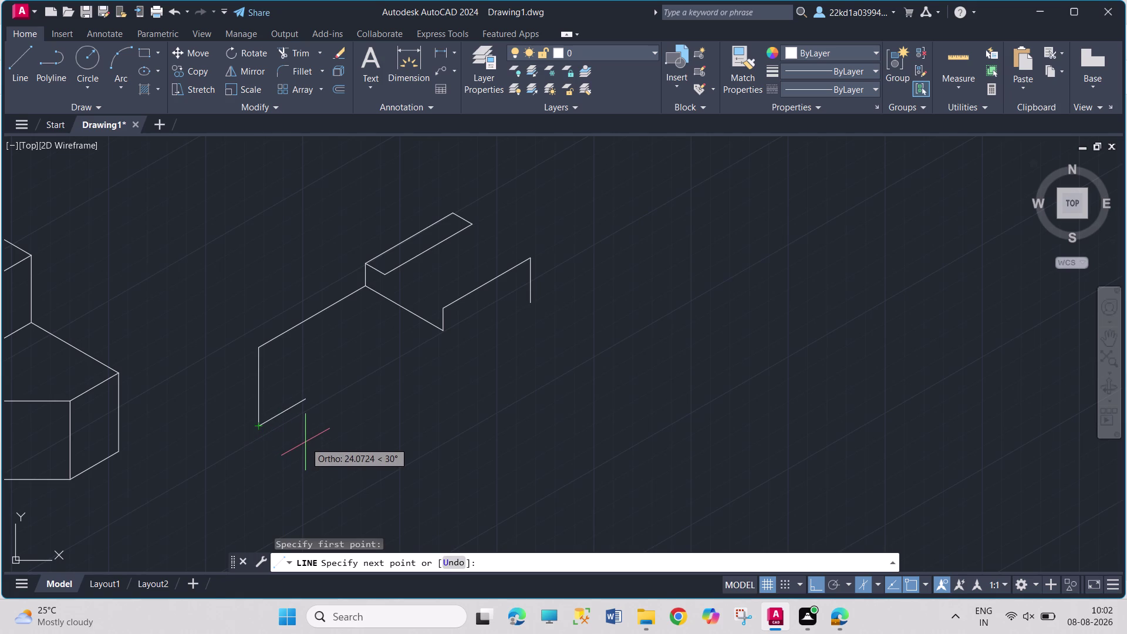
key(F5)
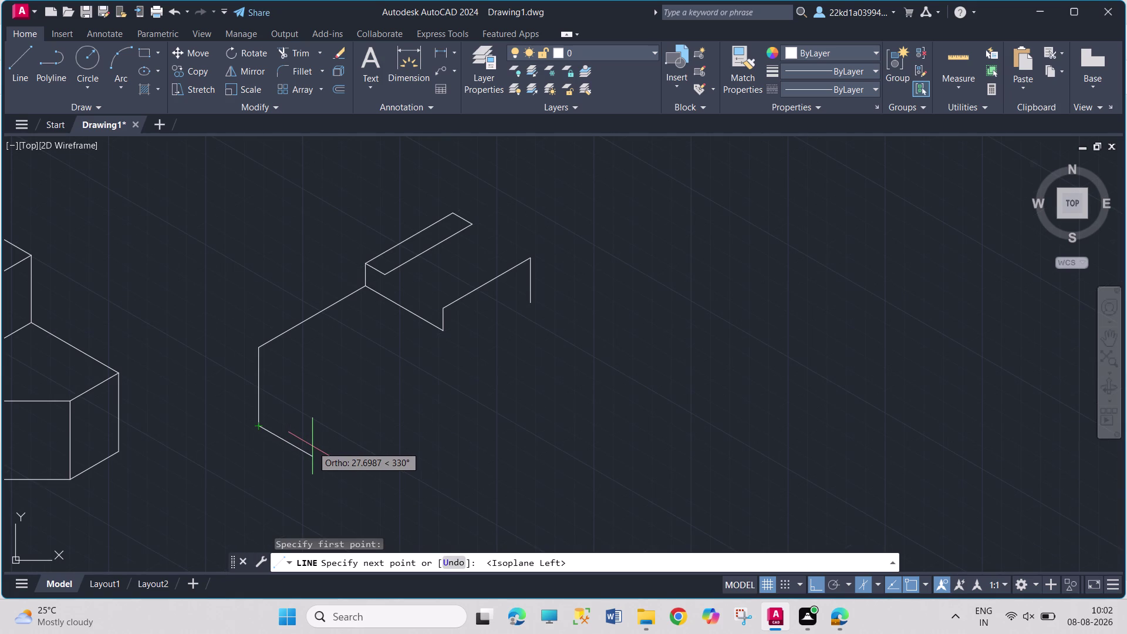
text(15)
key(Return)
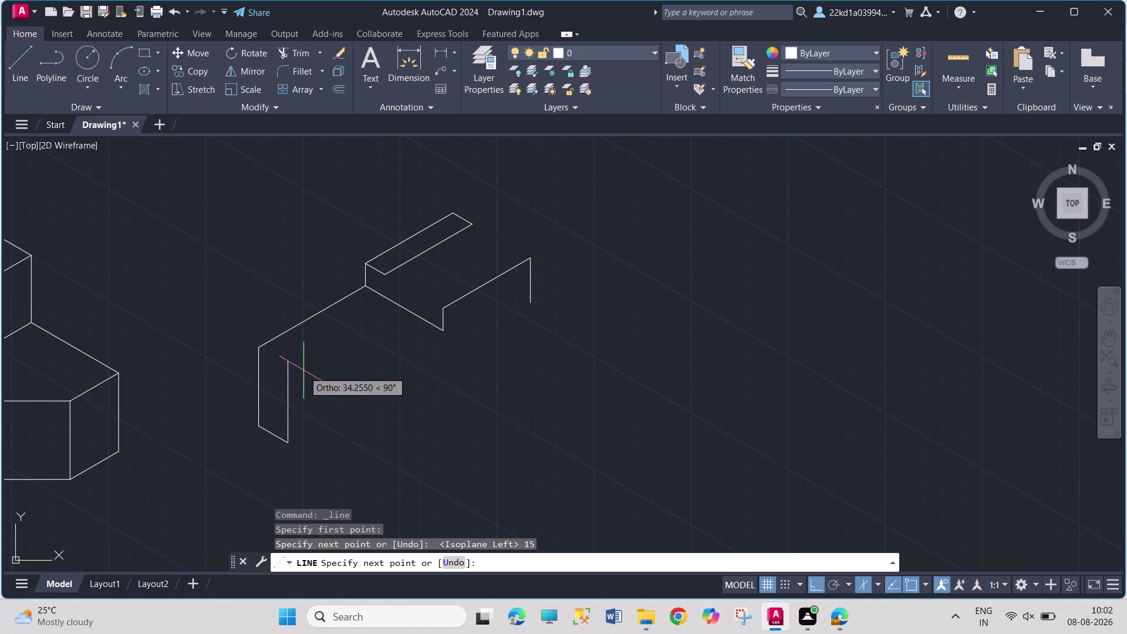
text(35)
key(Return)
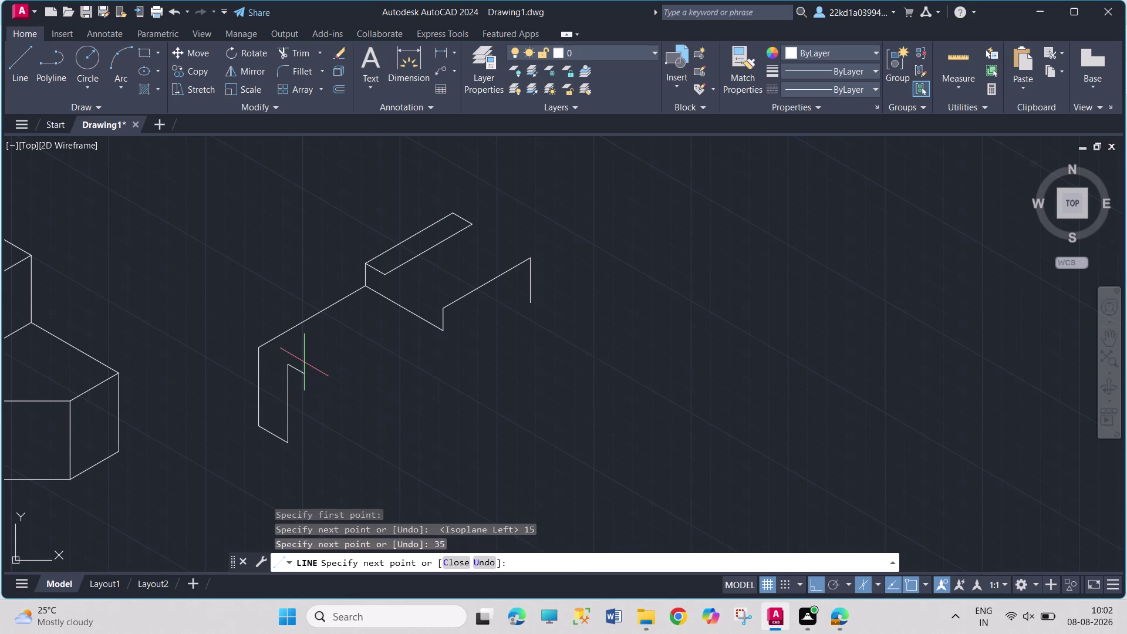
click(257, 348)
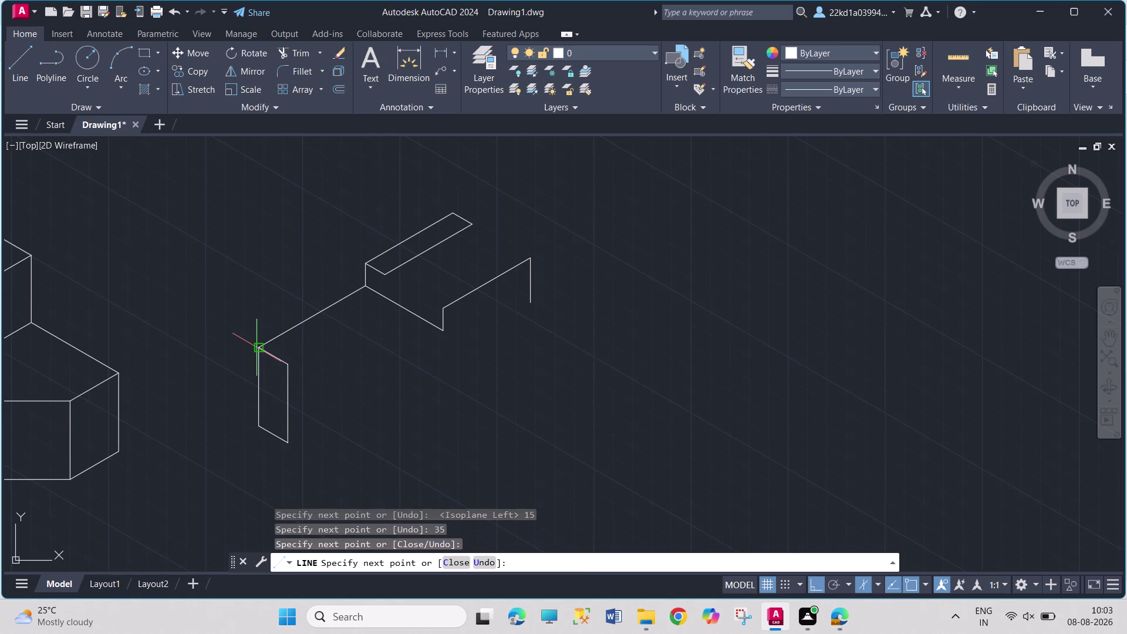
key(Escape)
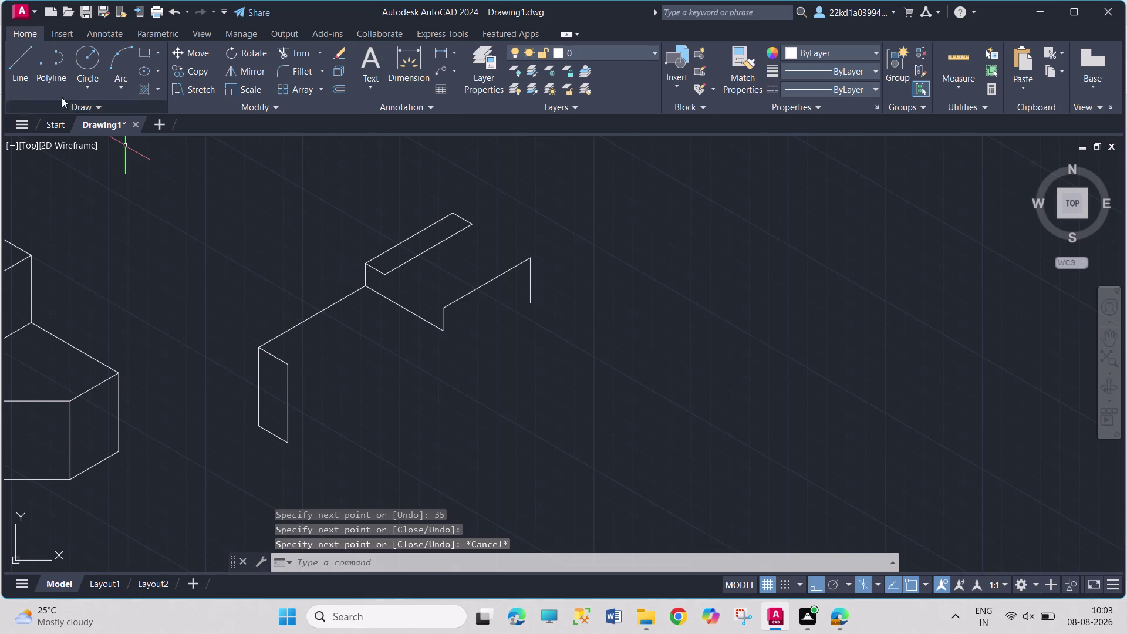
click(21, 66)
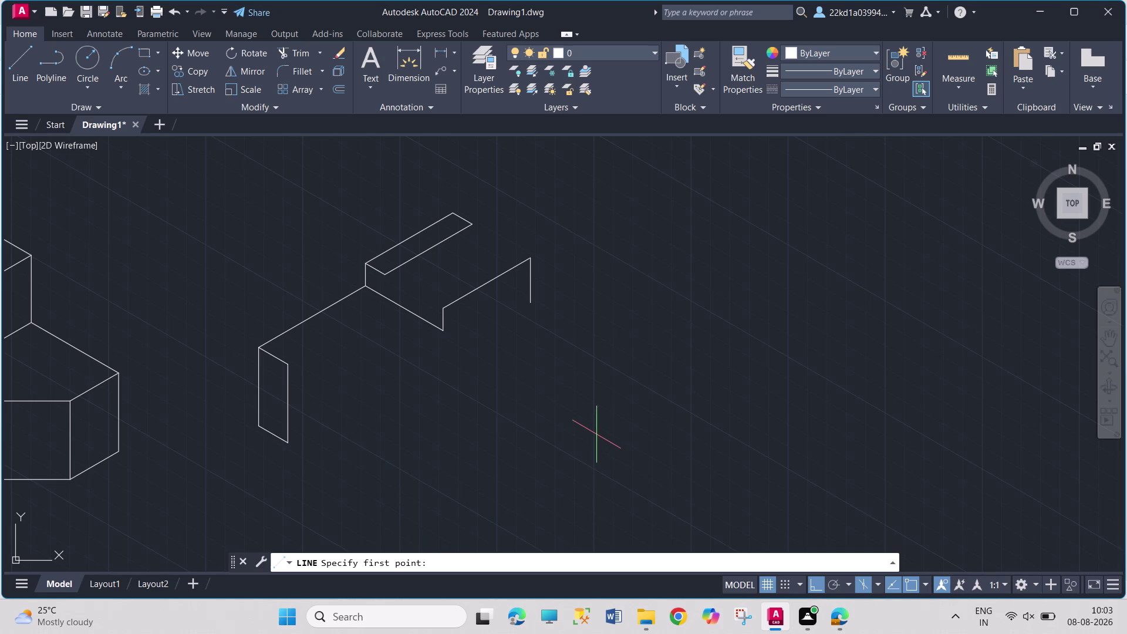
click(381, 275)
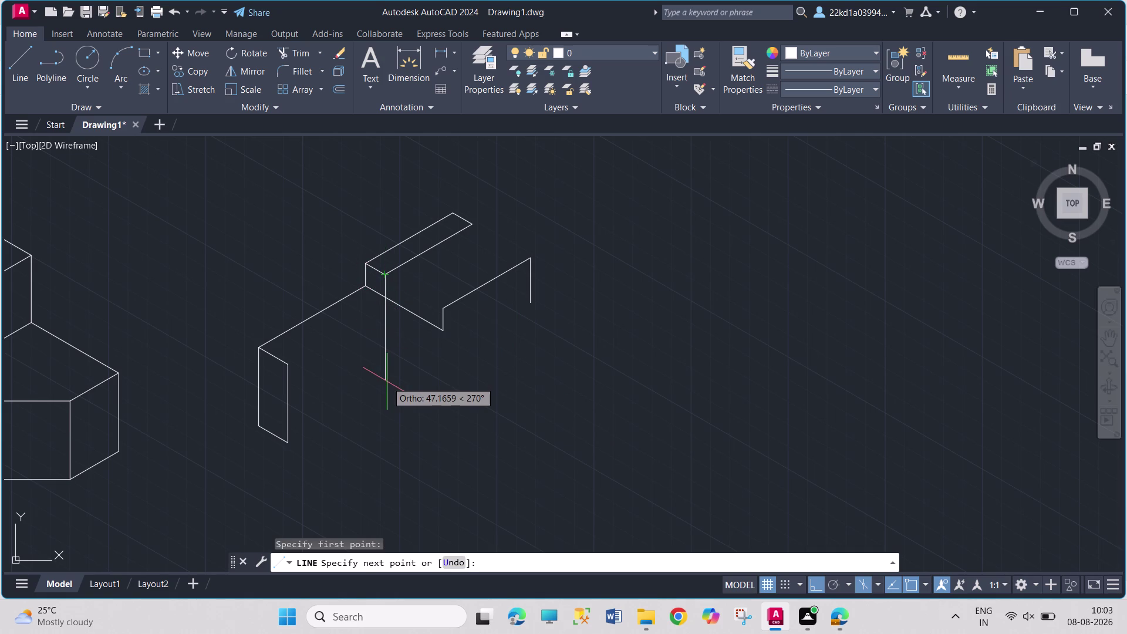
Close the upper step with a 5-unit drop and a 45-unit top edge to its corner.
key(5)
key(Return)
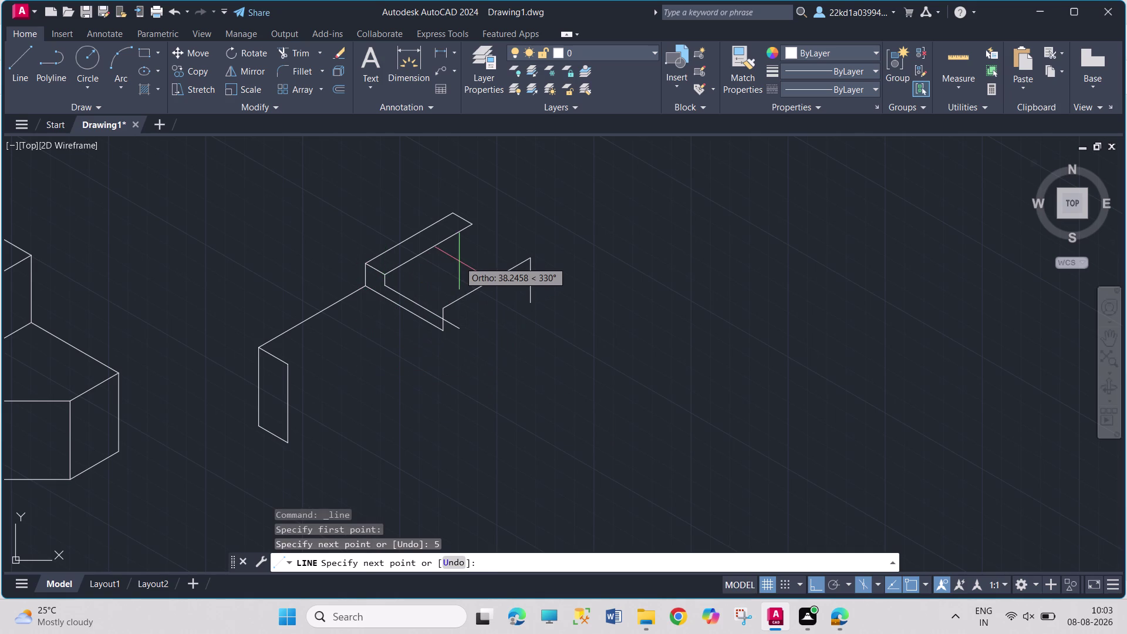
key(F5)
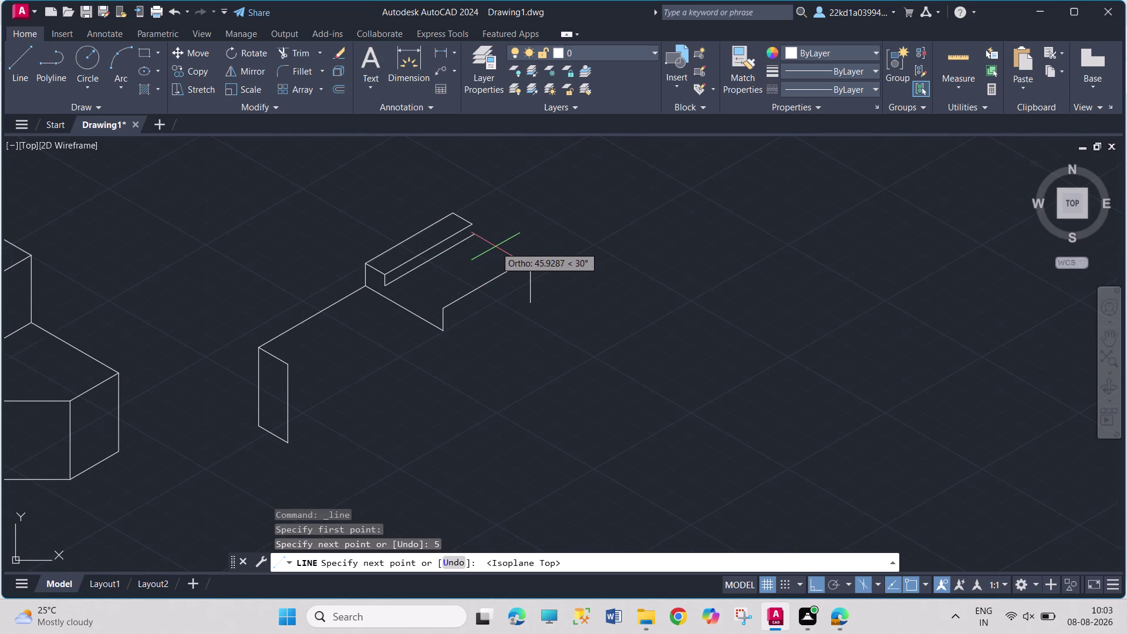
text(45)
key(Return)
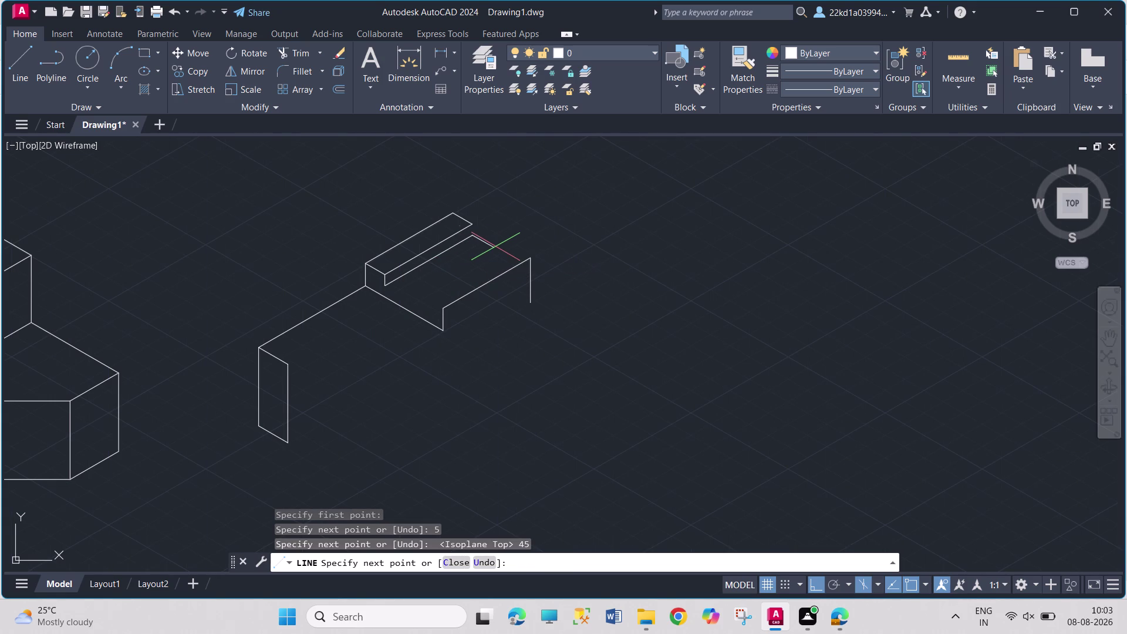
click(470, 218)
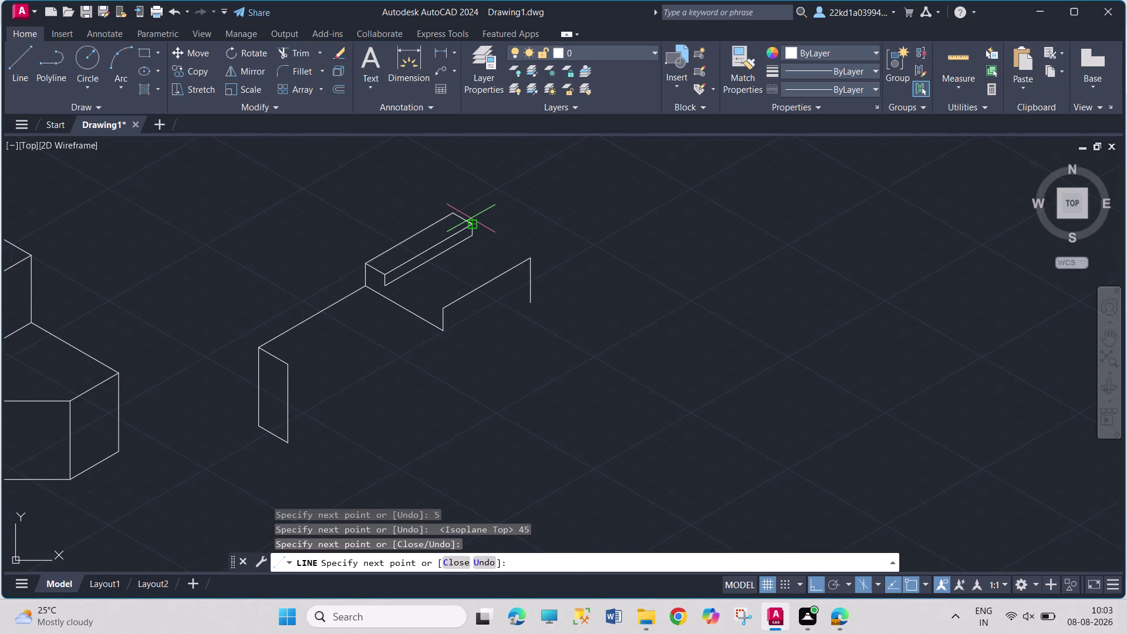
key(Escape)
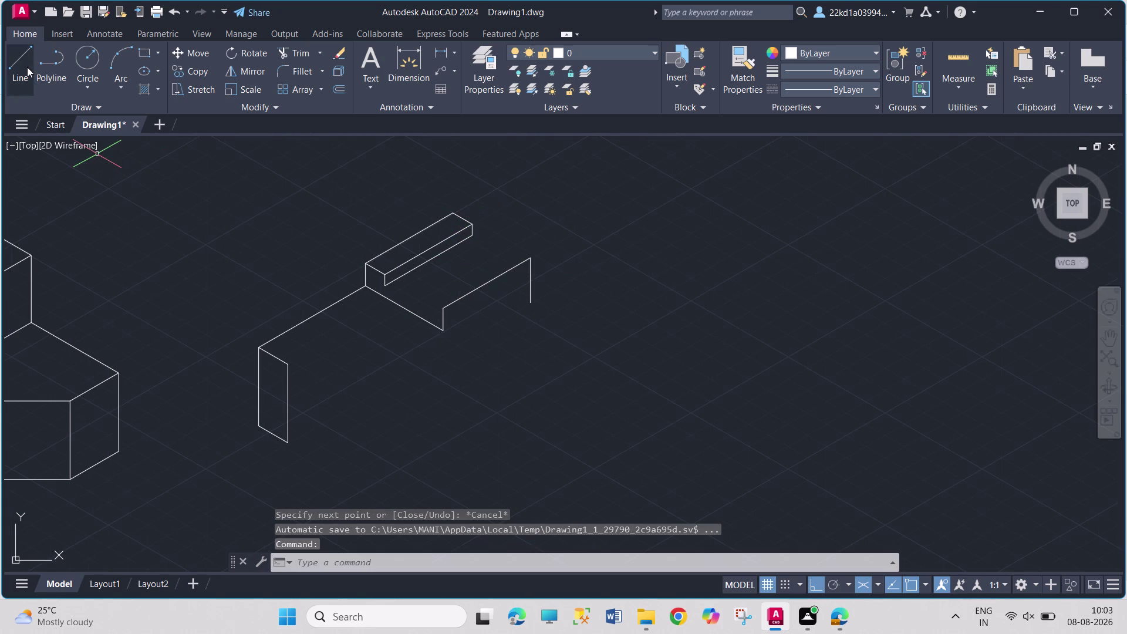
Draw a mistaken 30-unit line from the step's inner corner, then undo it.
click(27, 66)
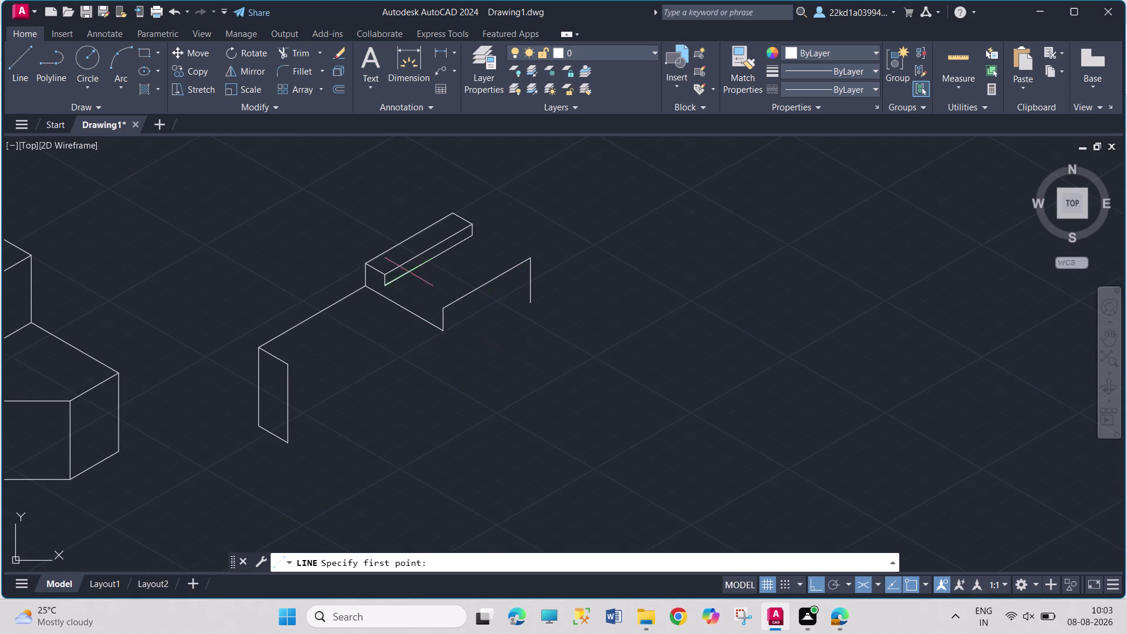
click(384, 286)
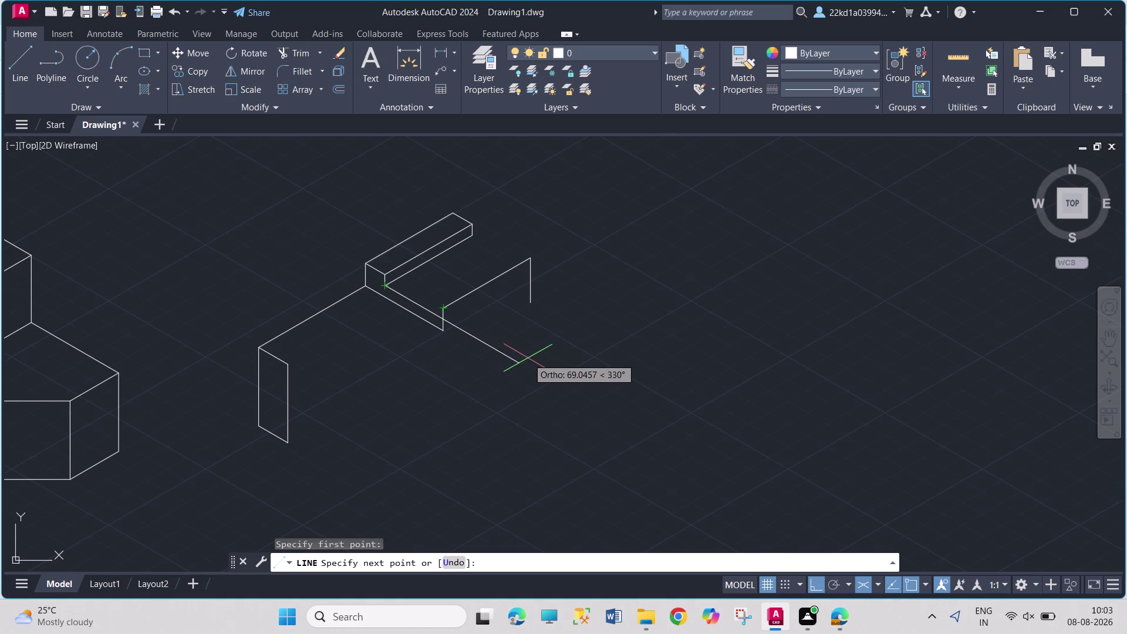
text(30)
key(Return)
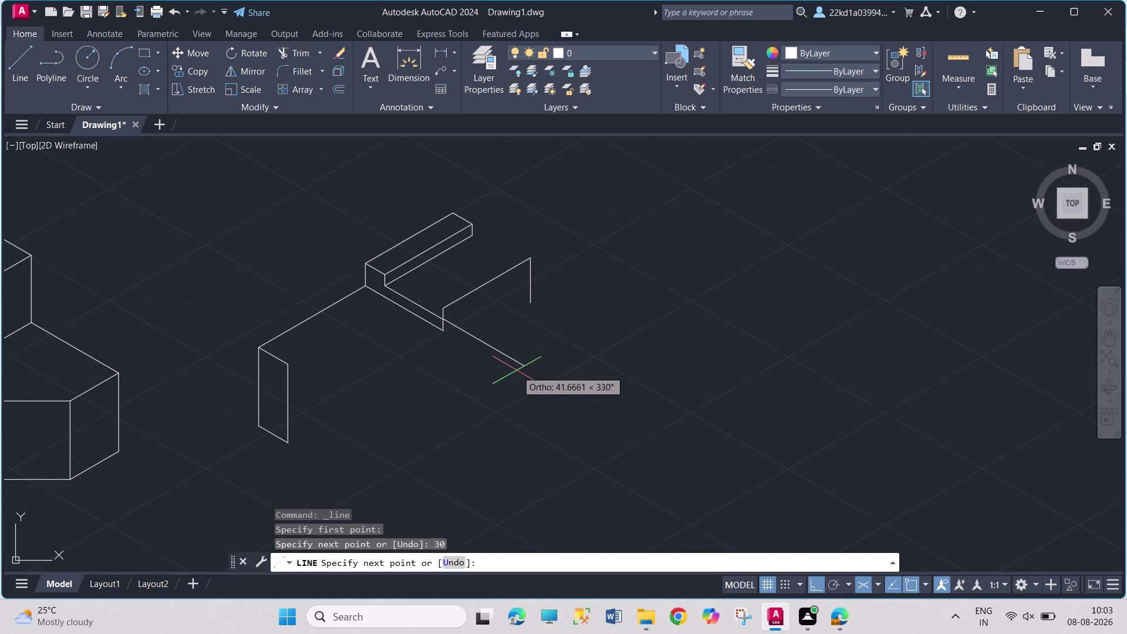
click(173, 11)
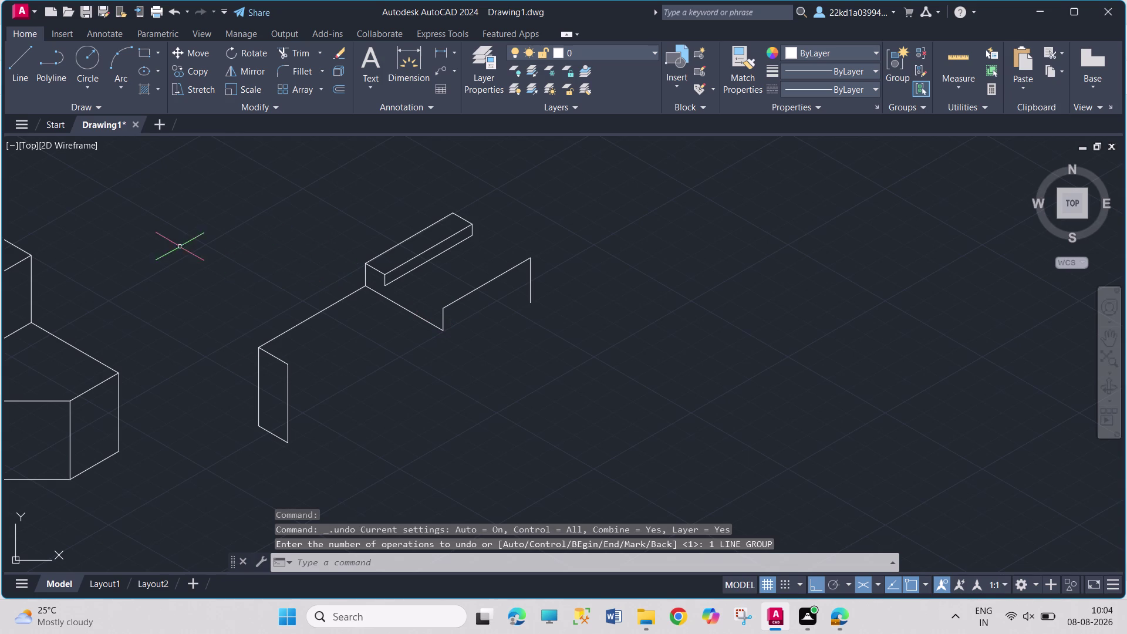
Draw a 10, 45, 10-unit ledge strip from the right rear top corner.
click(15, 67)
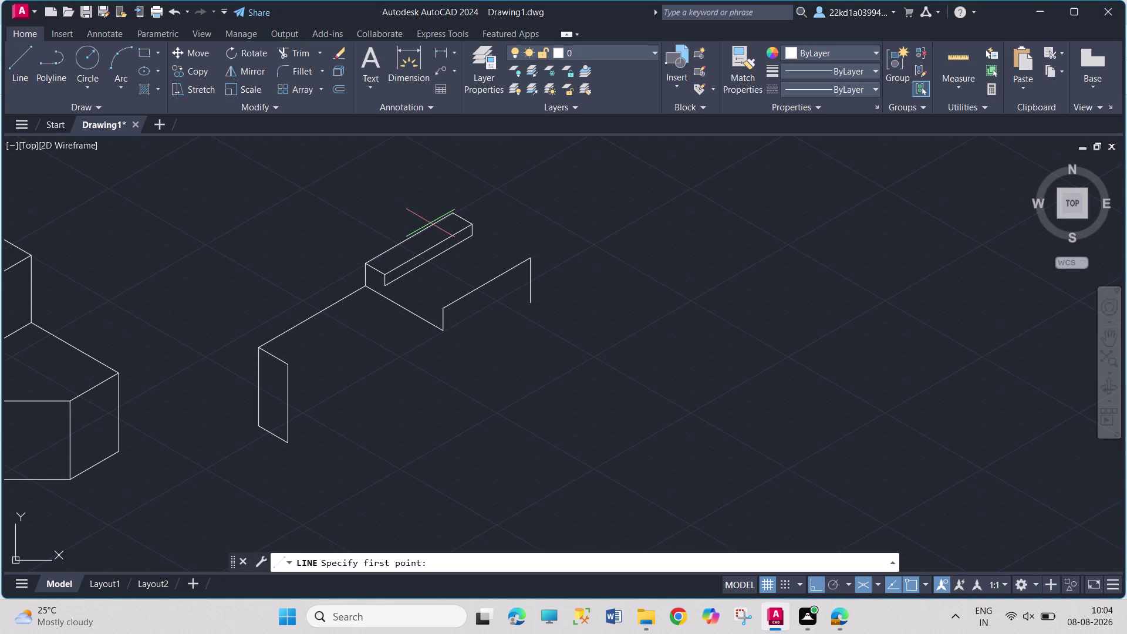
click(530, 257)
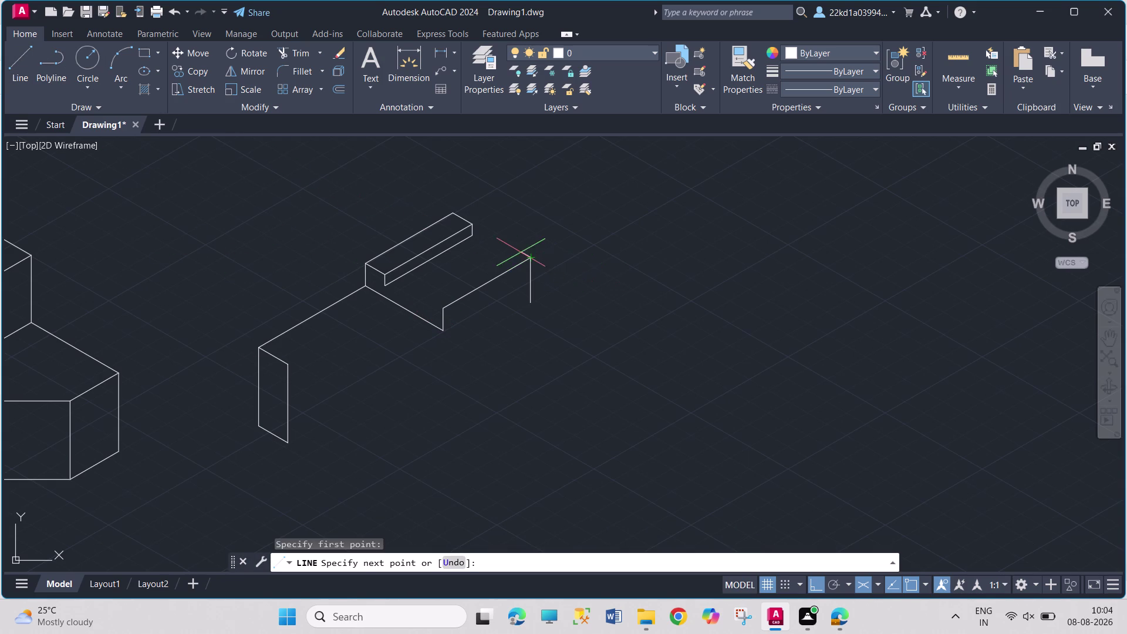
text(10)
key(Return)
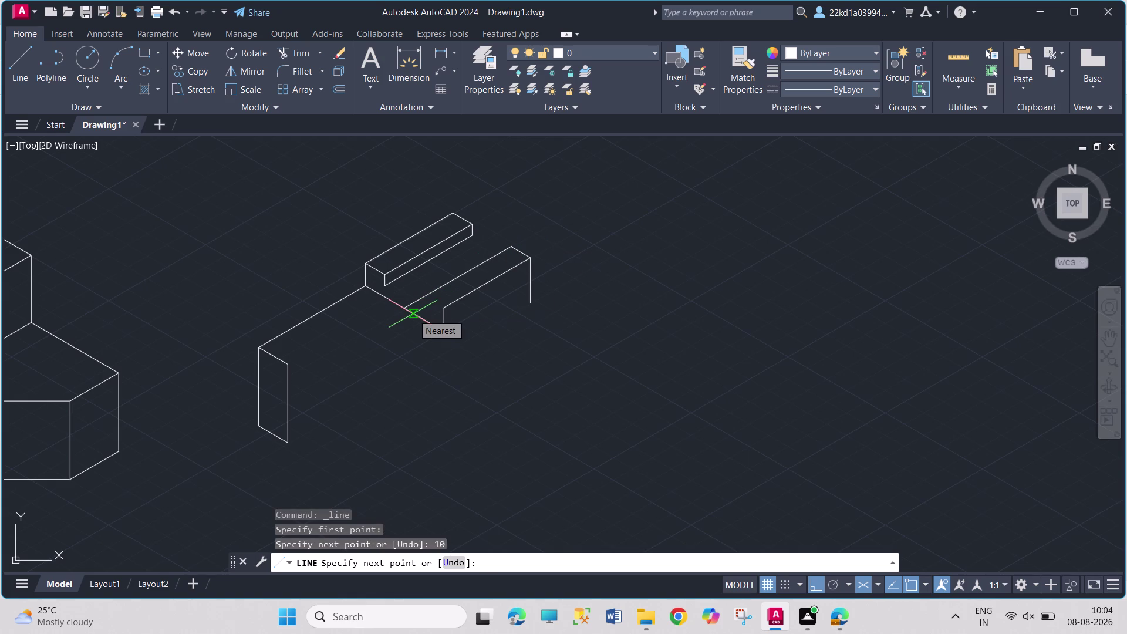
text(45)
key(Return)
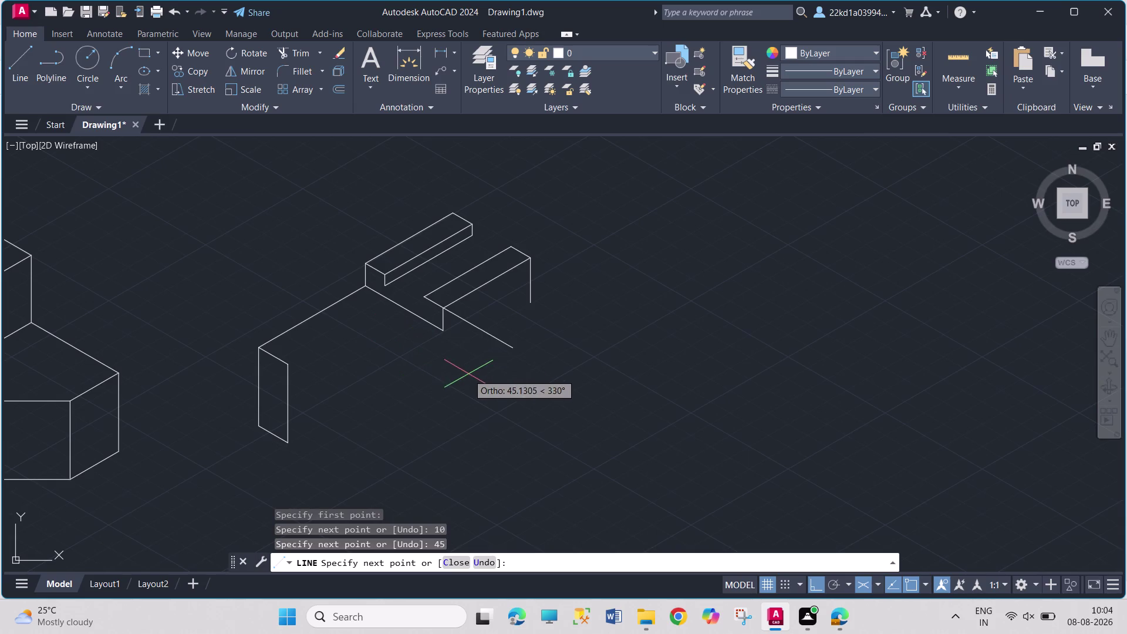
text(10)
key(Return)
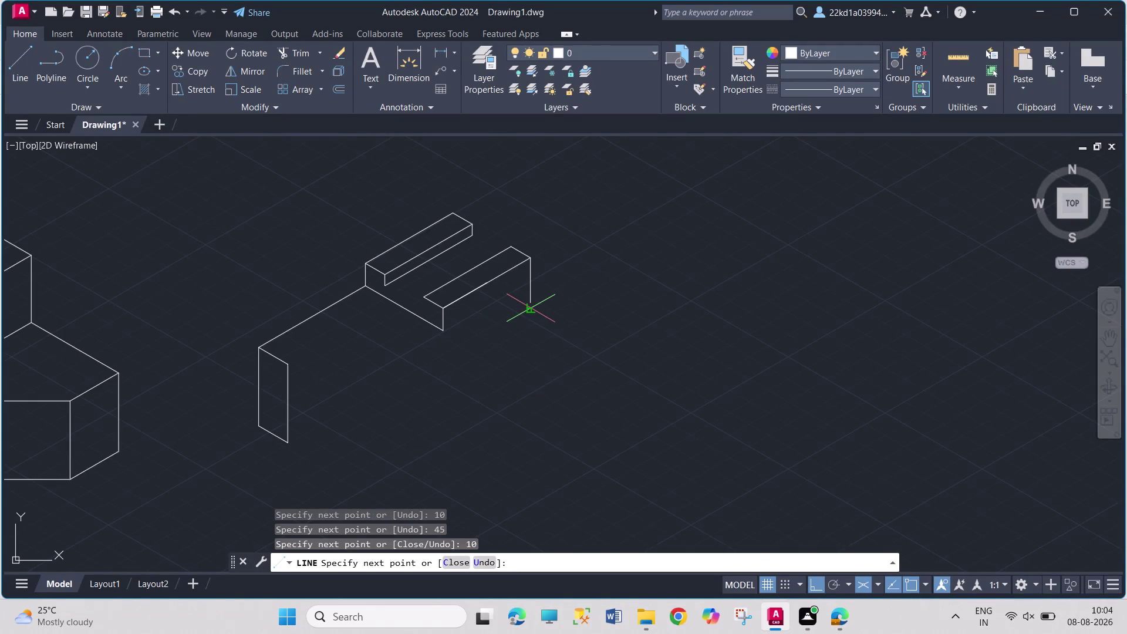
key(Escape)
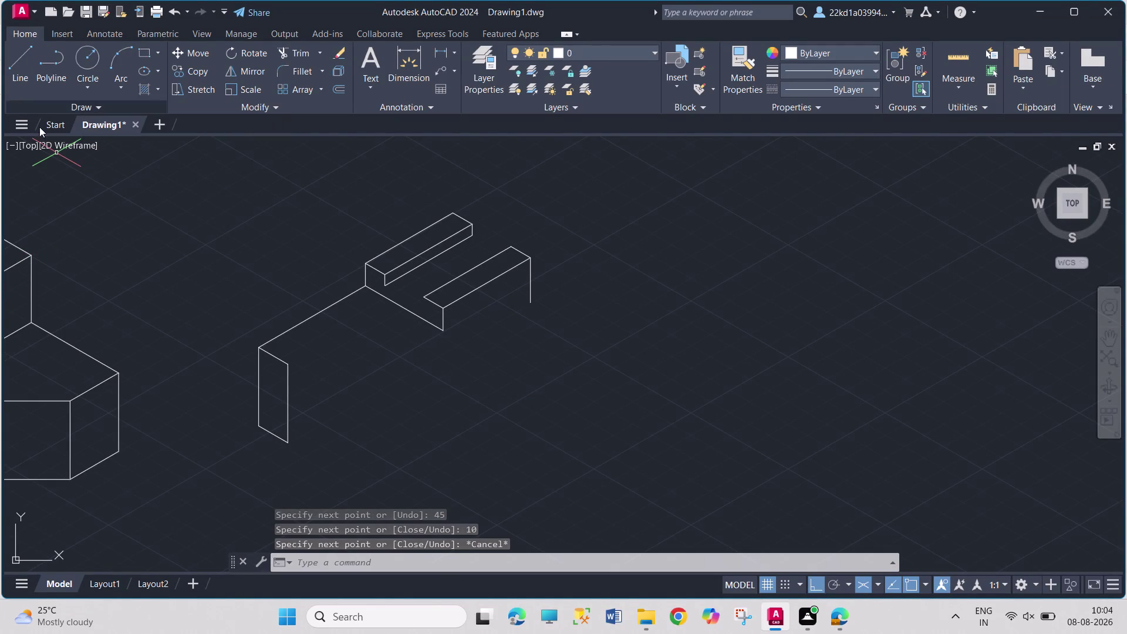
click(22, 60)
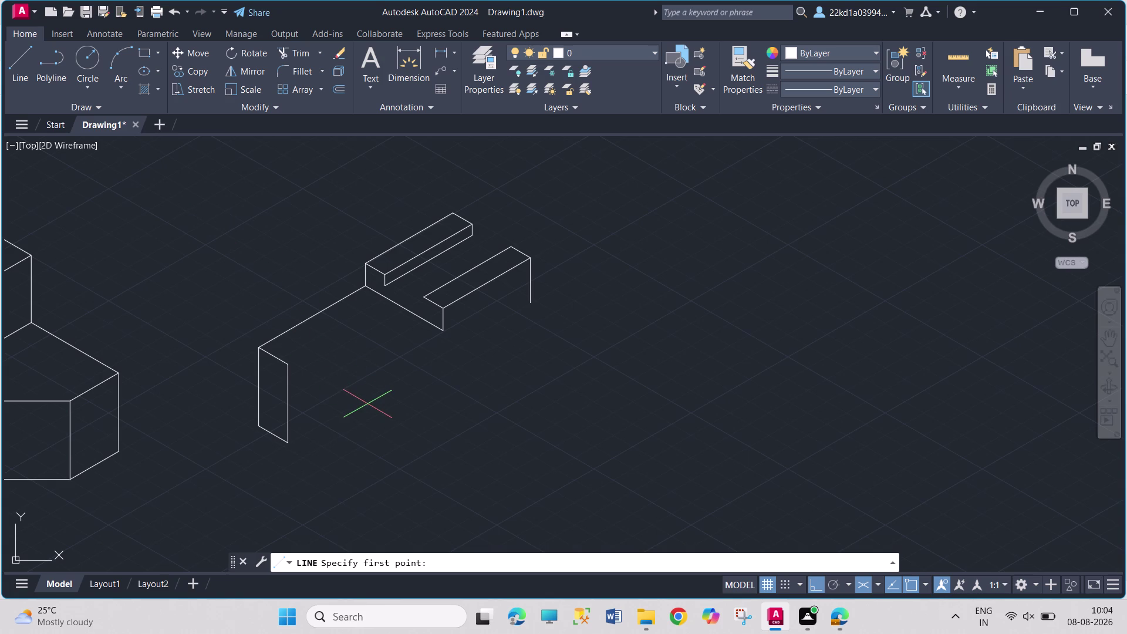
Track 20 units from the left panel's bottom corner and draw a 15-unit bottom edge.
key(t)
key(k)
key(Return)
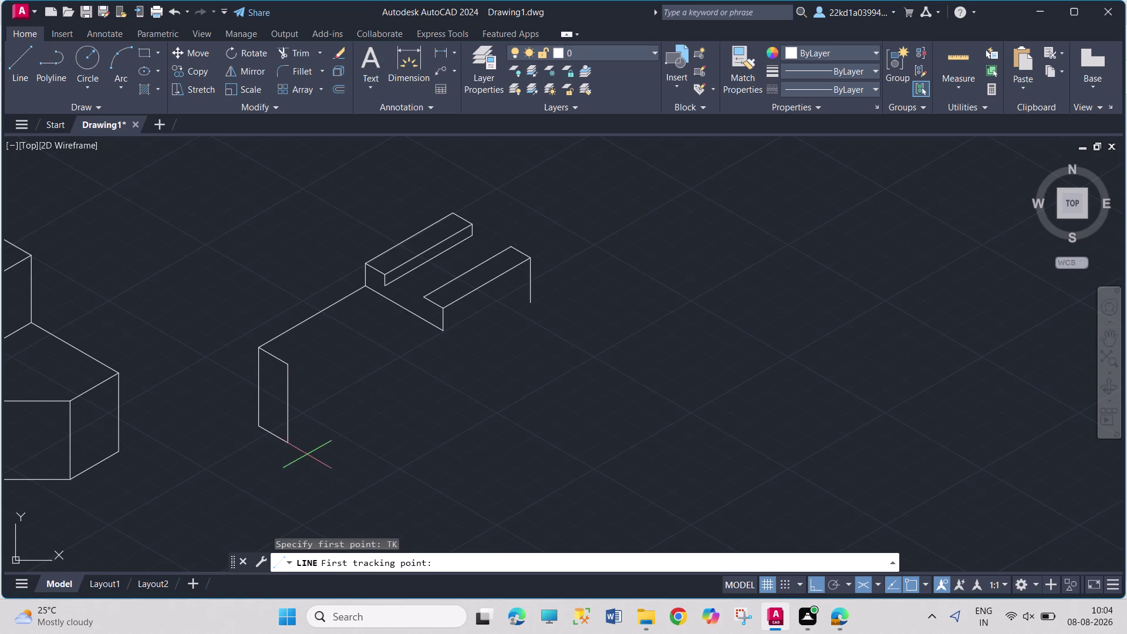
click(286, 441)
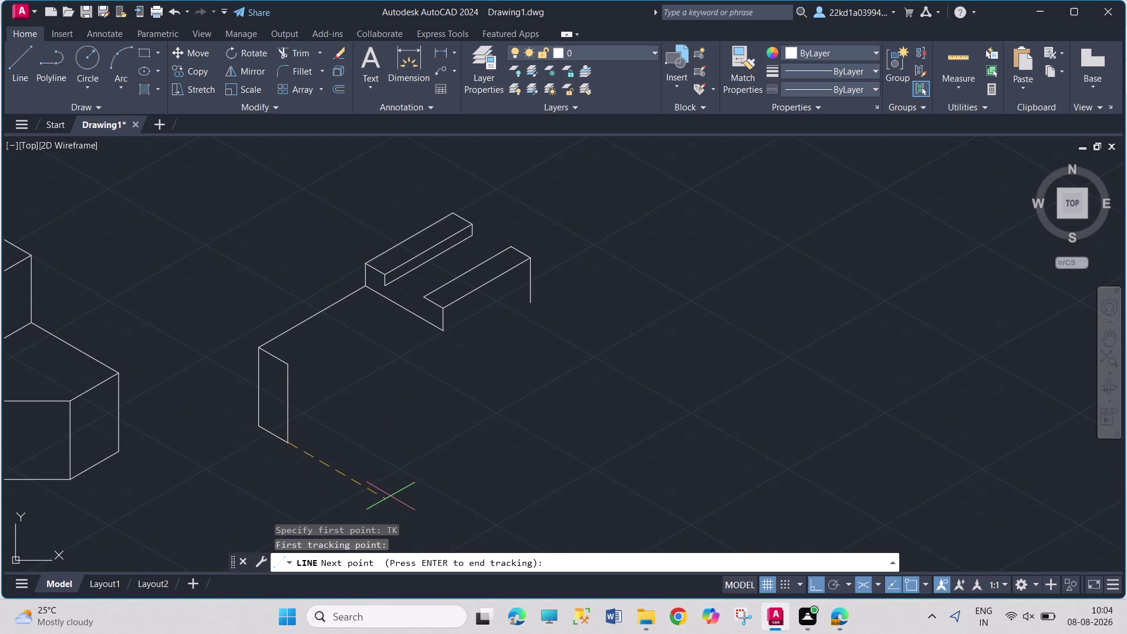
text(20)
key(Return)
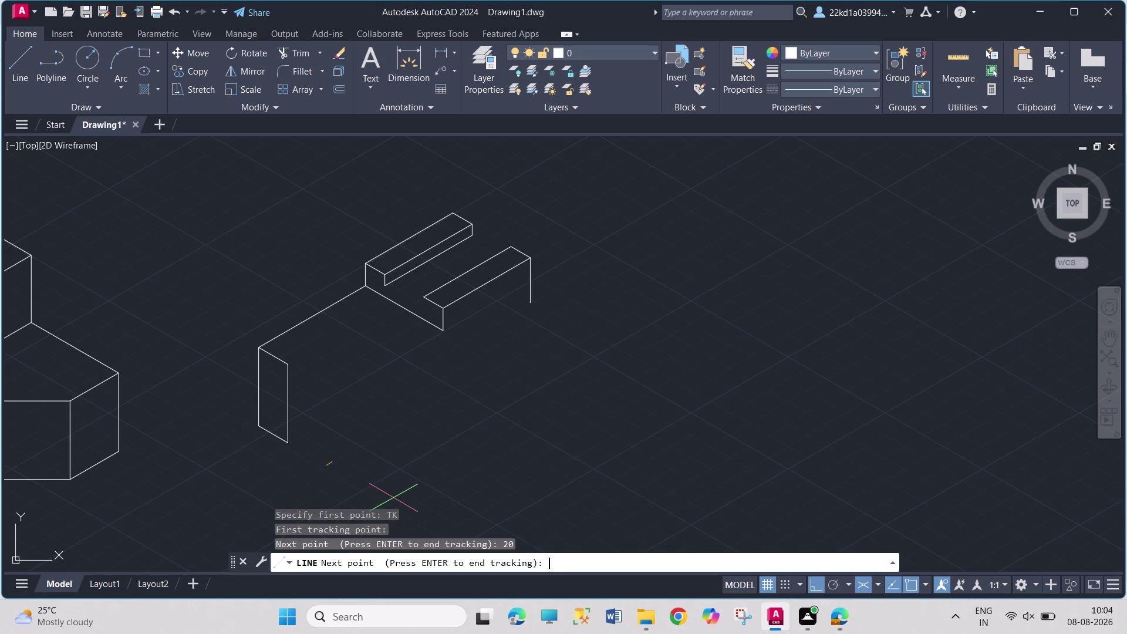
key(Return)
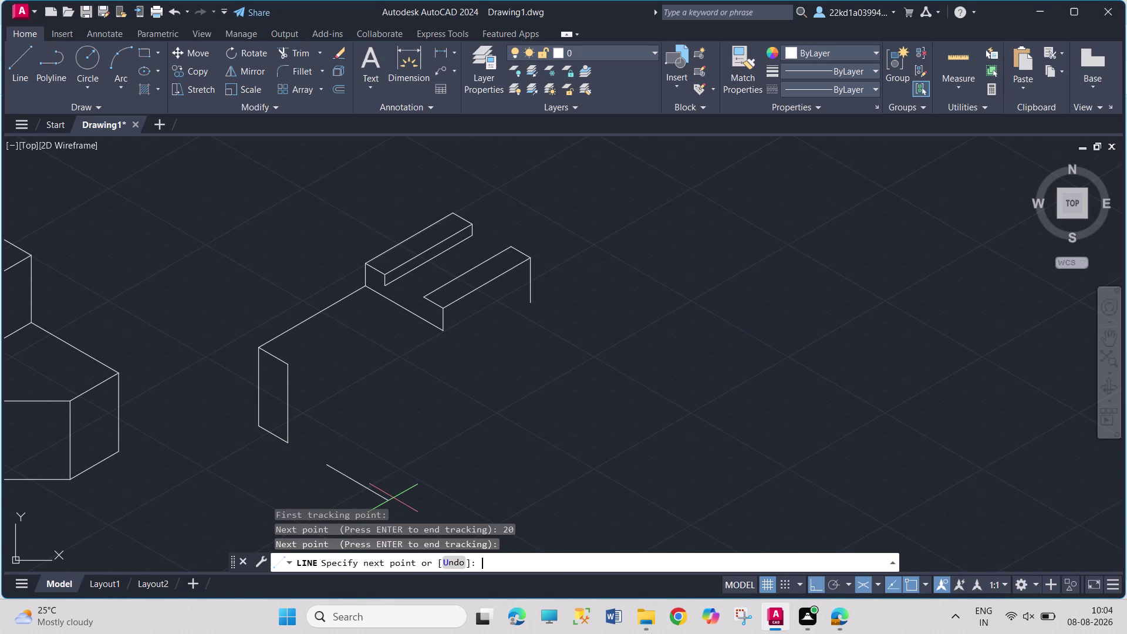
text(15)
key(Return)
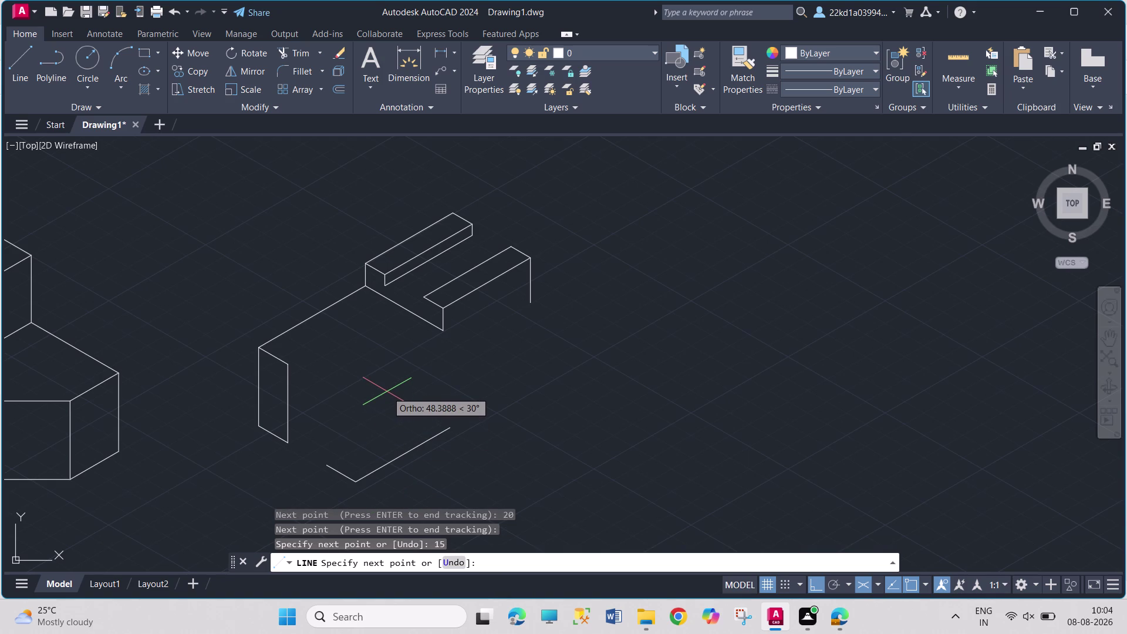
Complete the narrow face with 35, 15 and 35-unit edges.
key(F5)
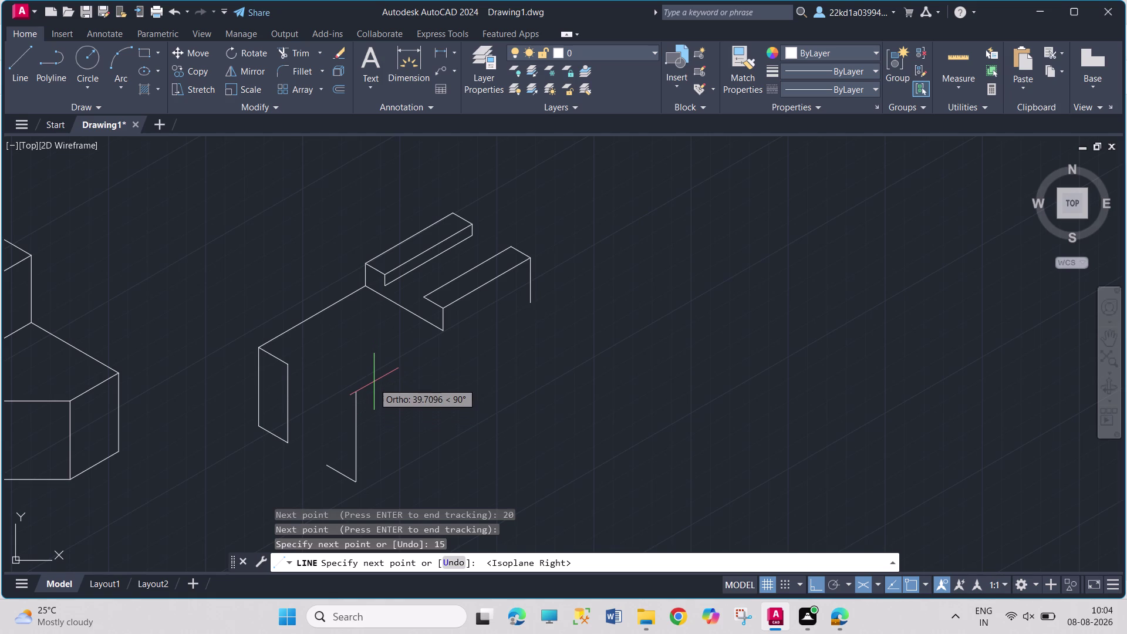
text(35)
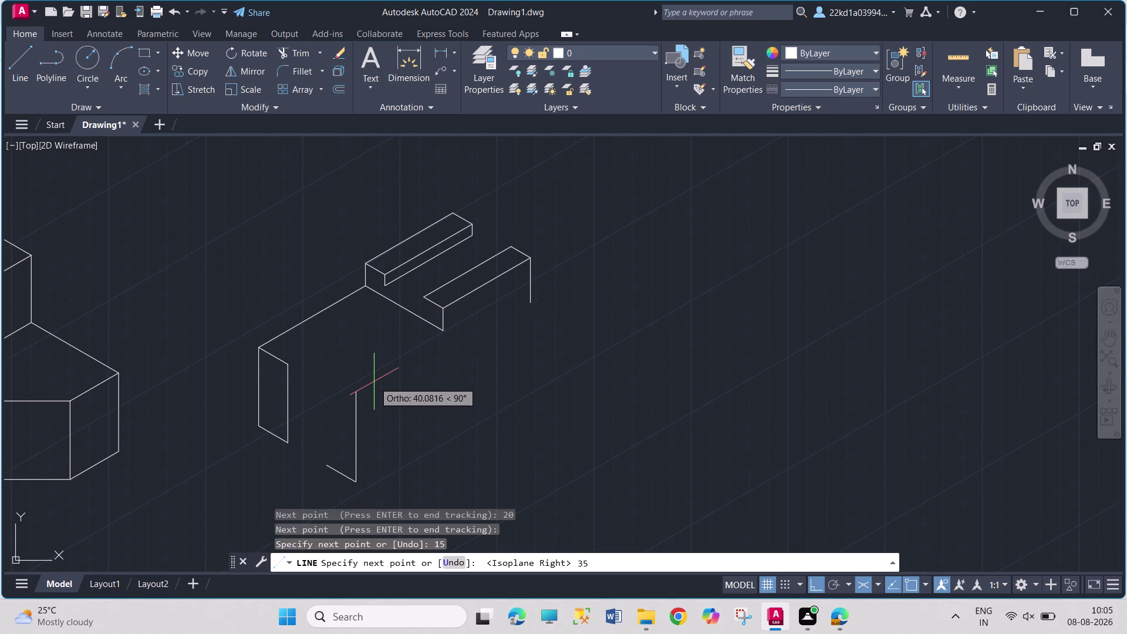
key(Return)
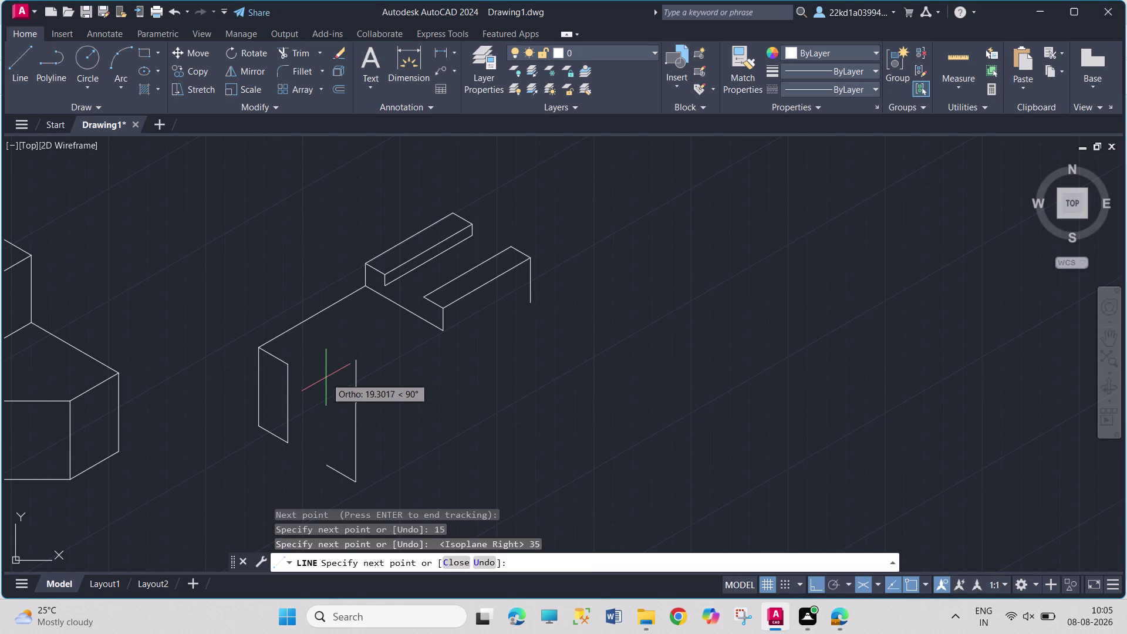
key(F5)
text(1)
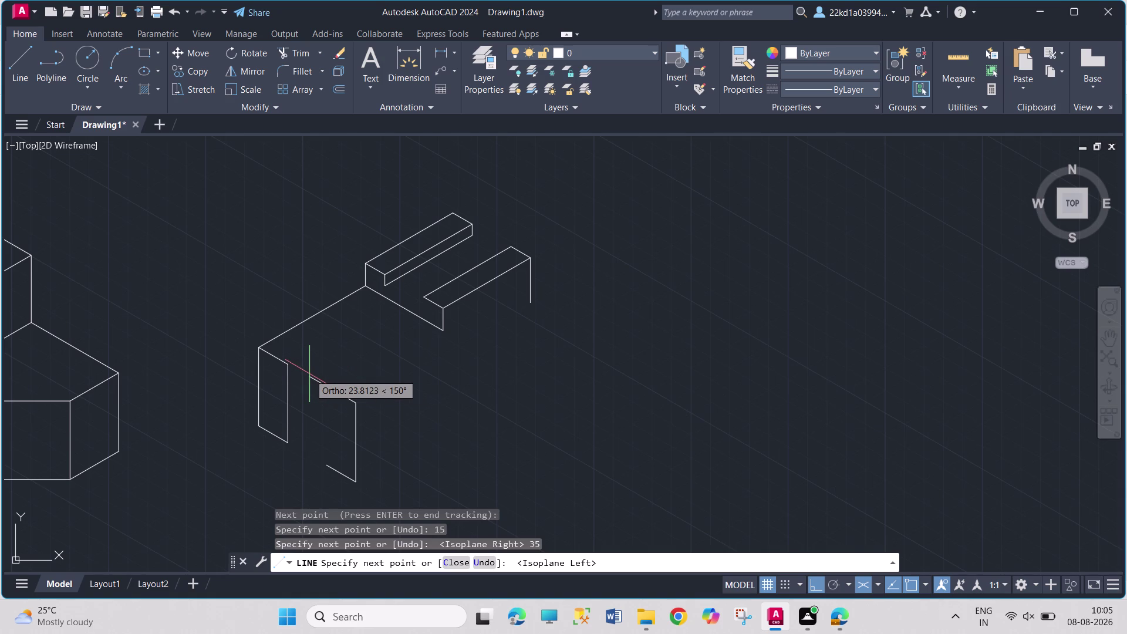
text(5)
key(Return)
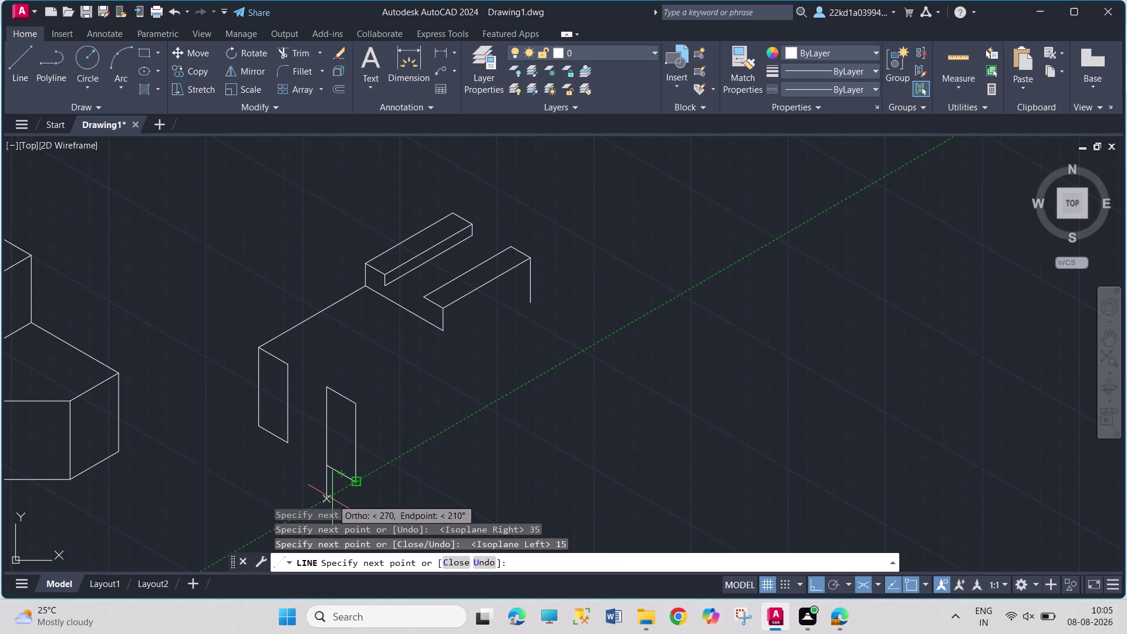
text(35)
key(Return)
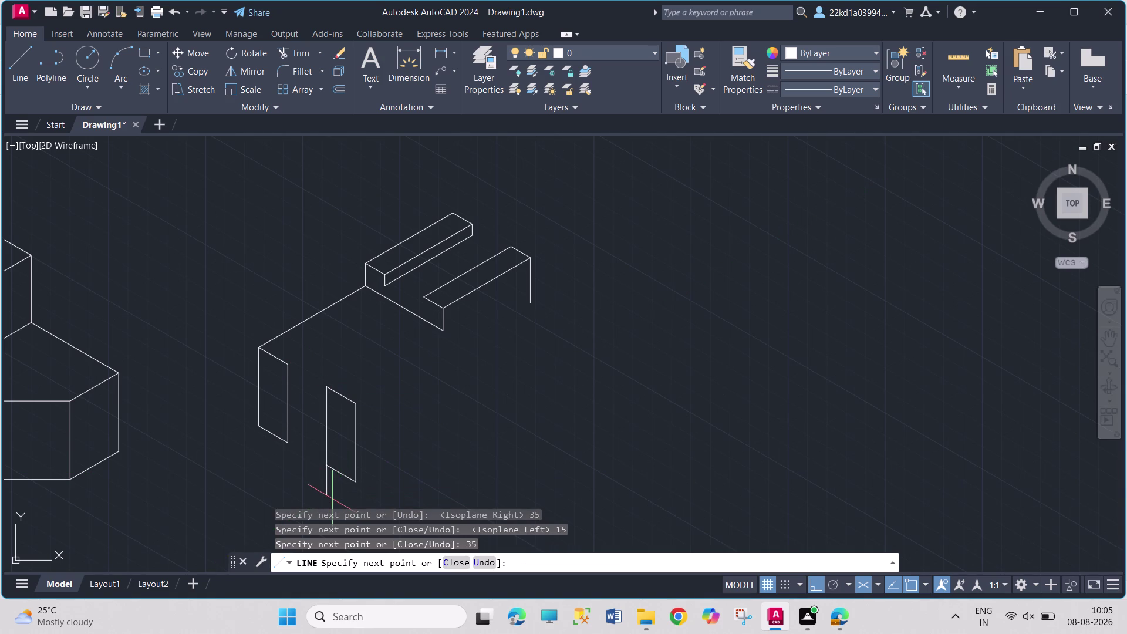
key(Escape)
click(17, 62)
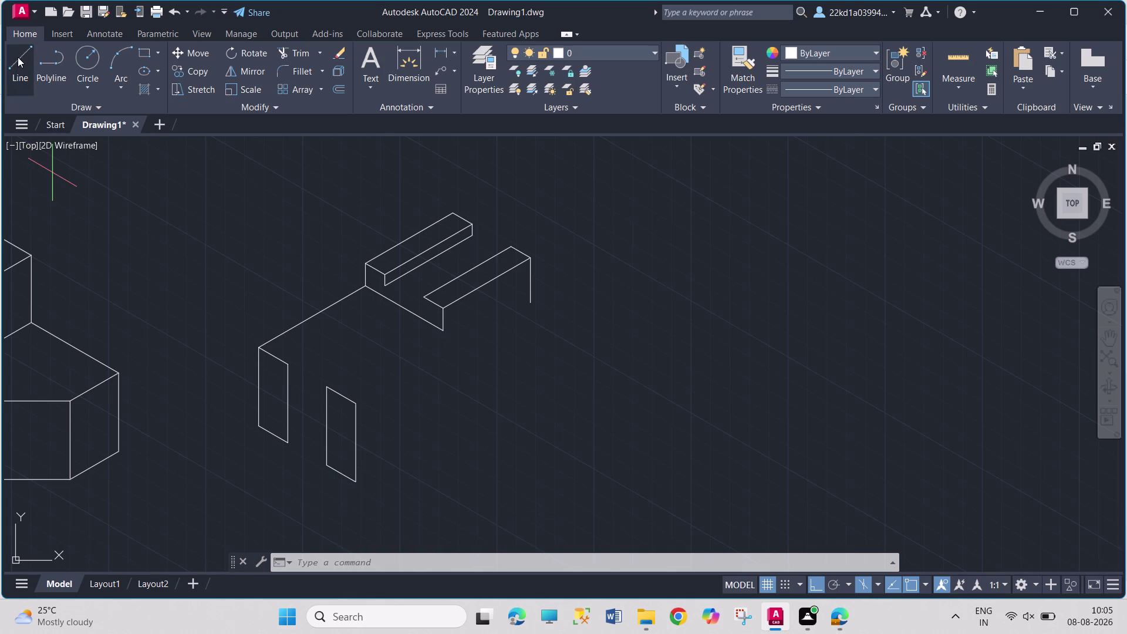
click(351, 483)
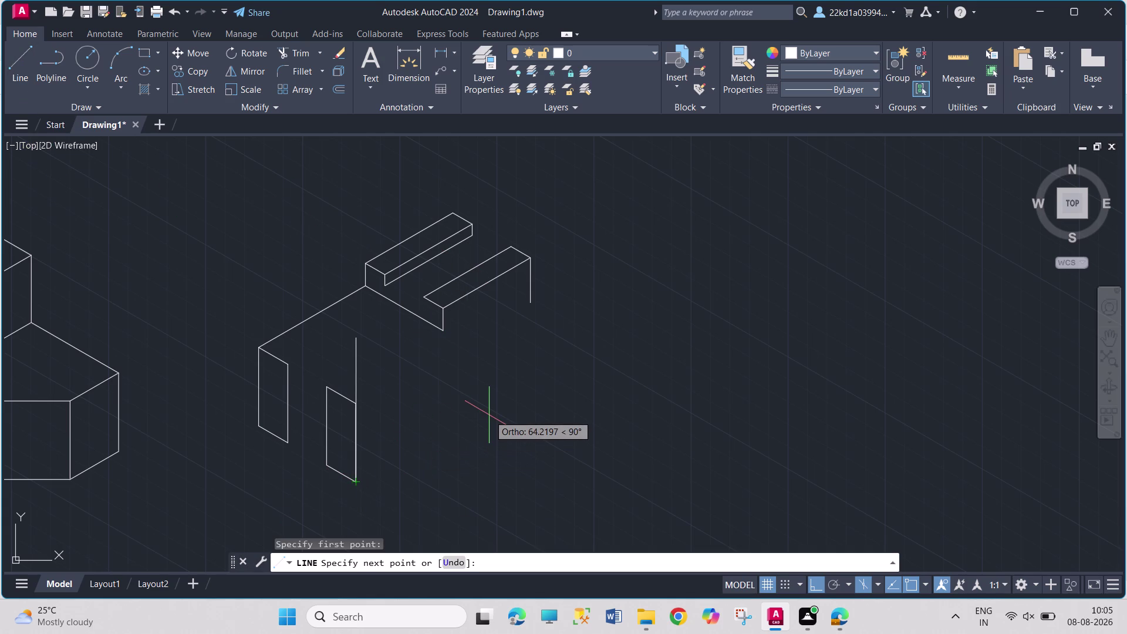
Draw an 80-unit top-isoplane edge and a 25-unit right-isoplane vertical edge.
key(F5)
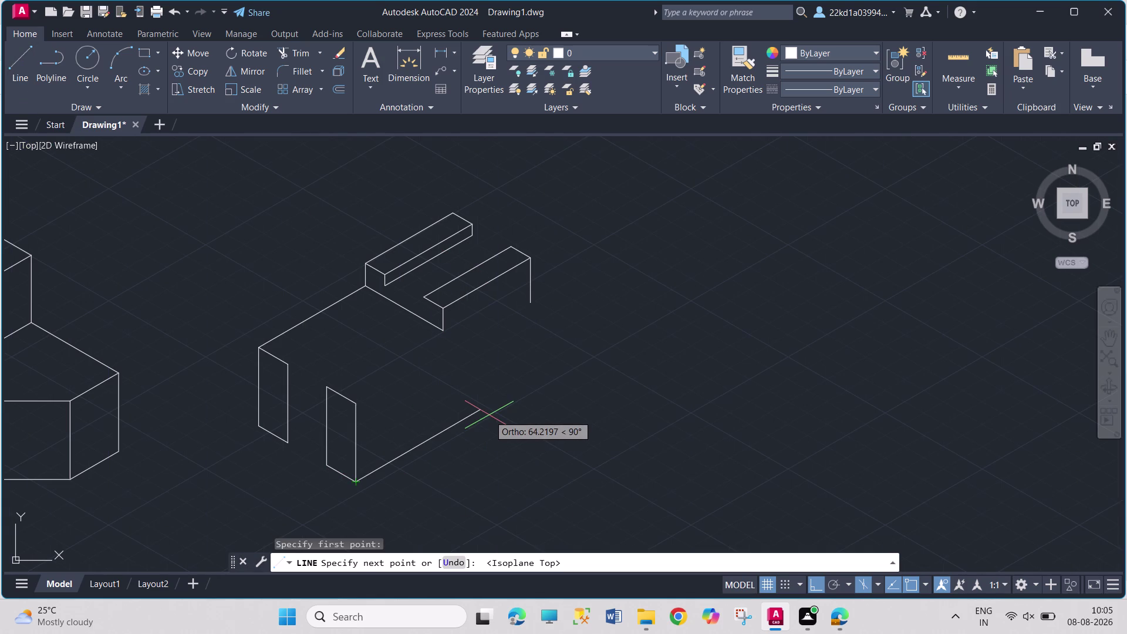
text(8)
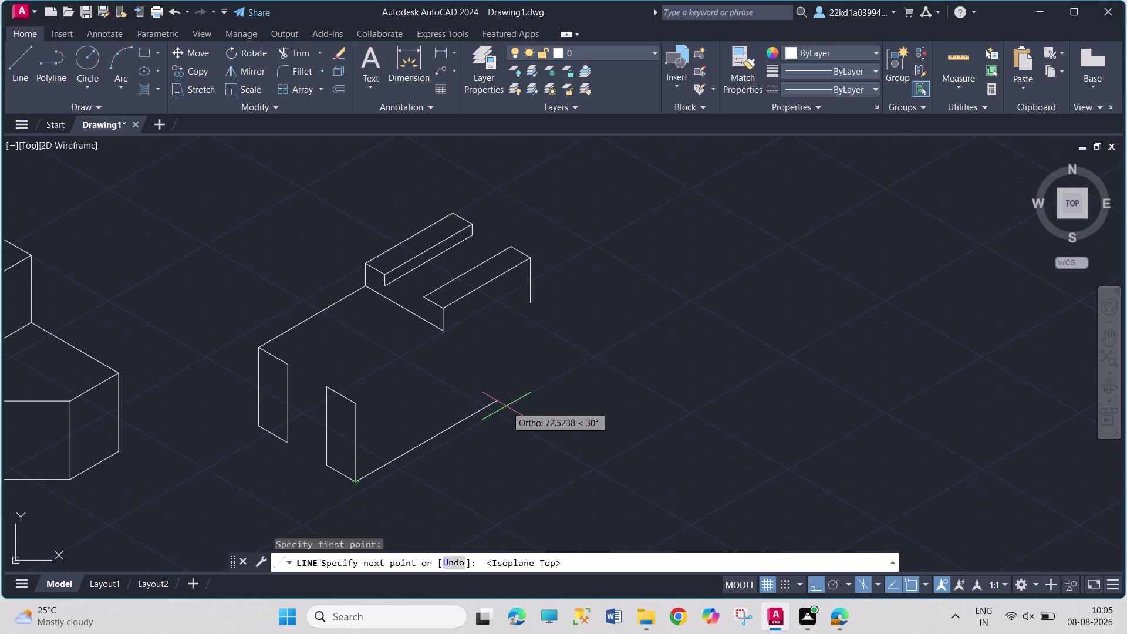
text(0)
key(Return)
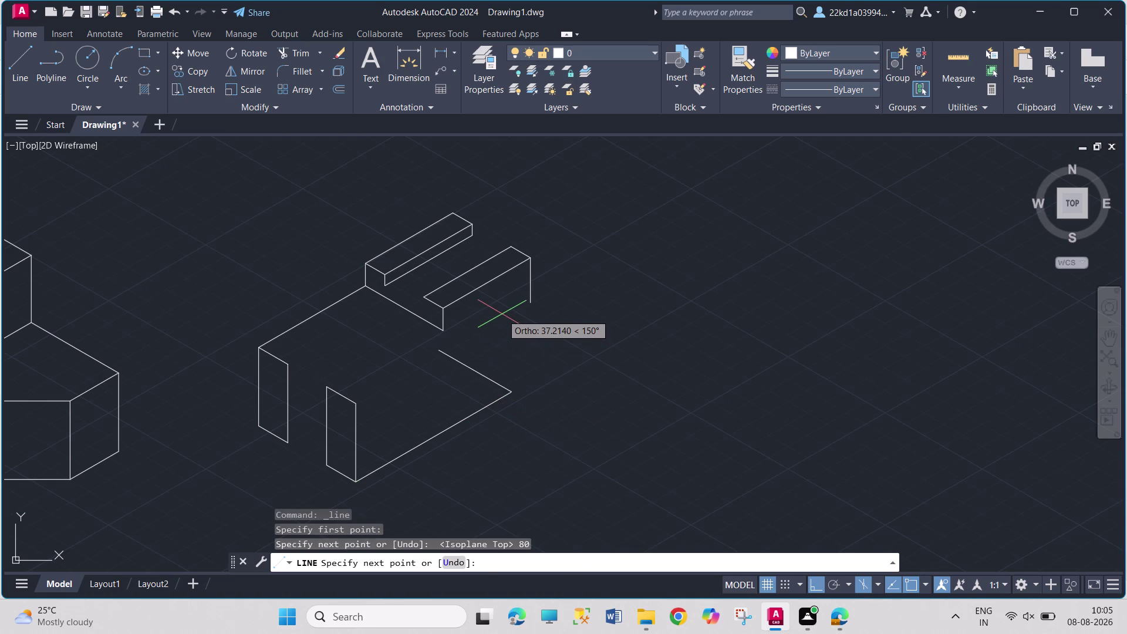
key(F5)
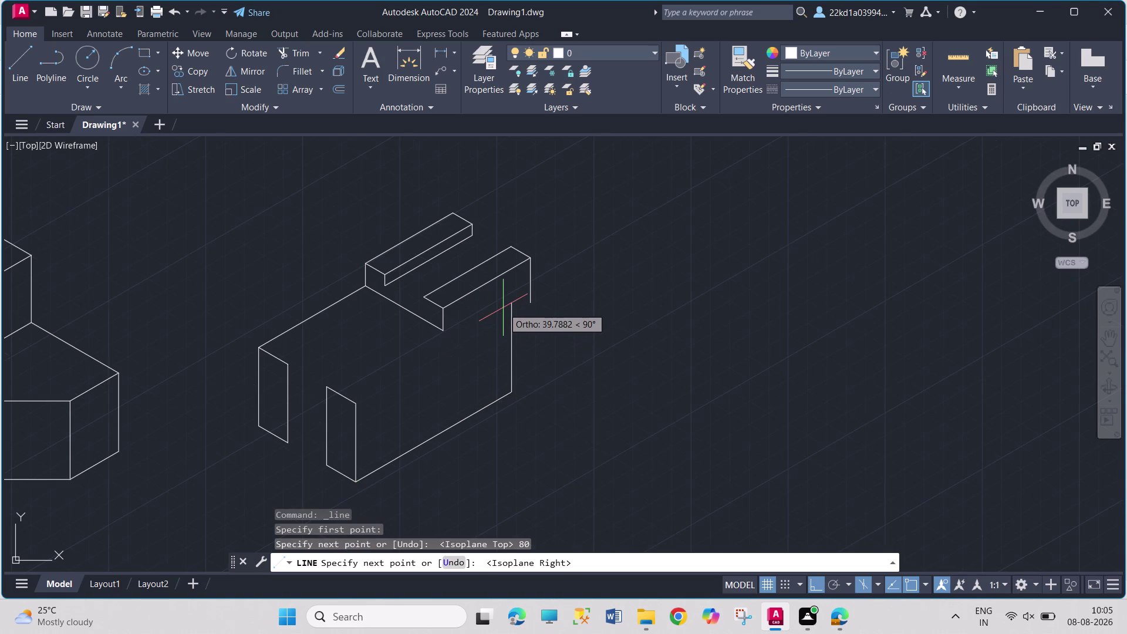
text(25)
key(Return)
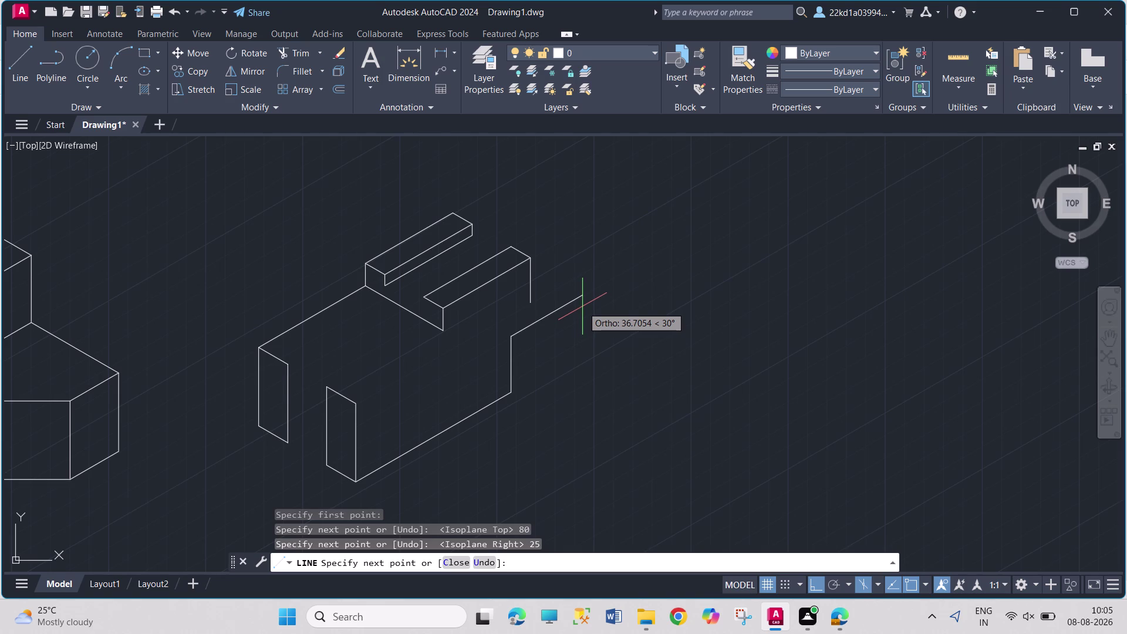
key(Escape)
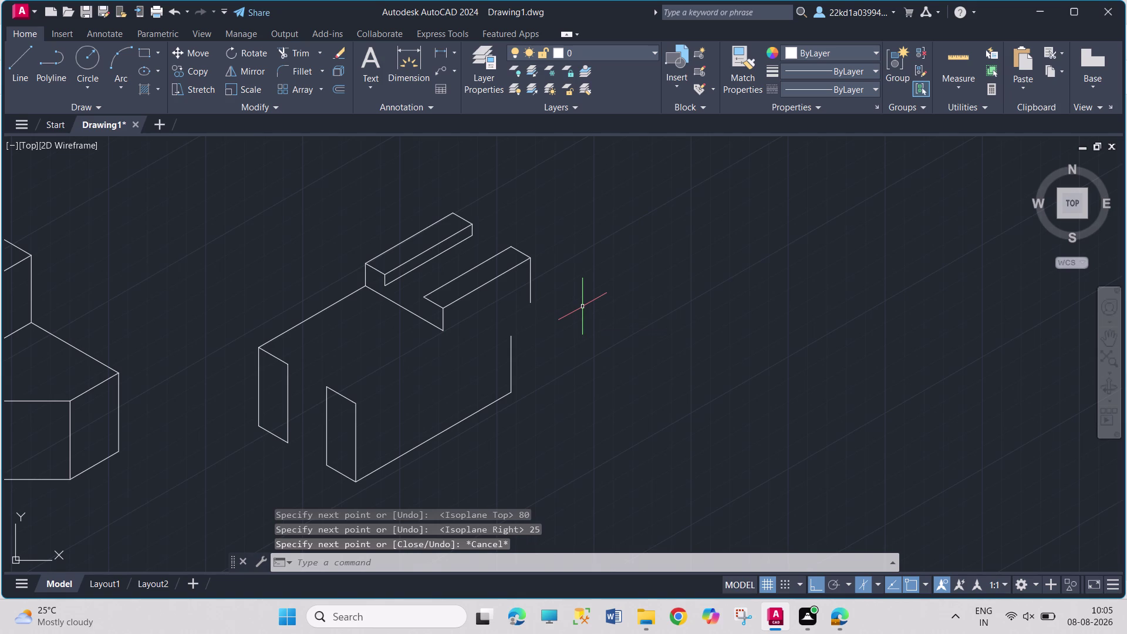
click(22, 72)
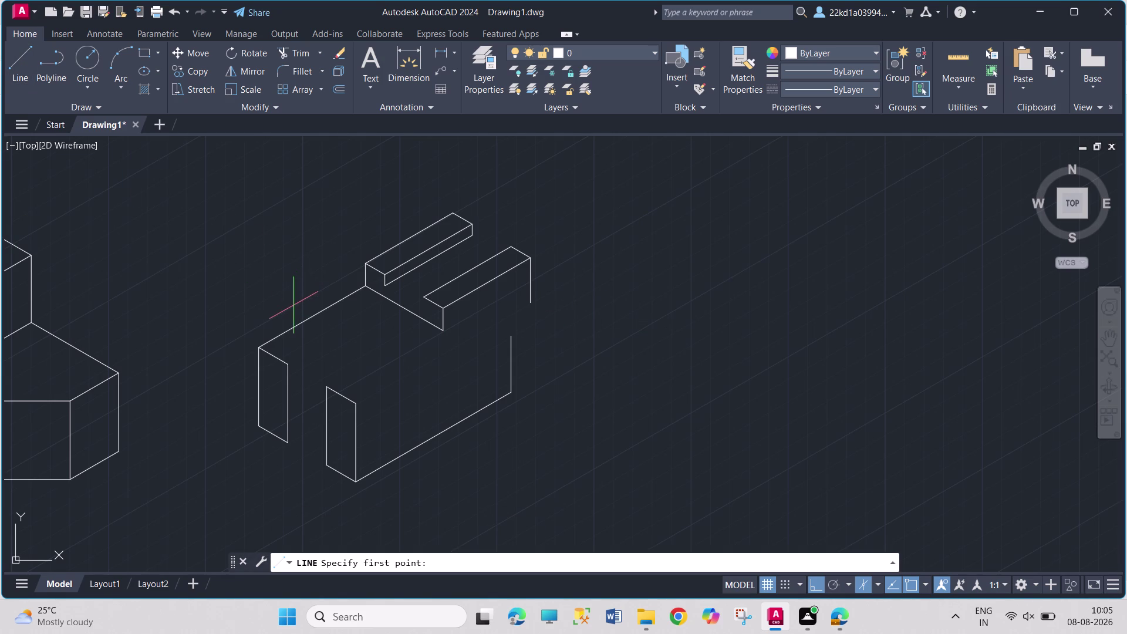
Draw a 45-unit isometric edge from the lower block's corner.
click(355, 407)
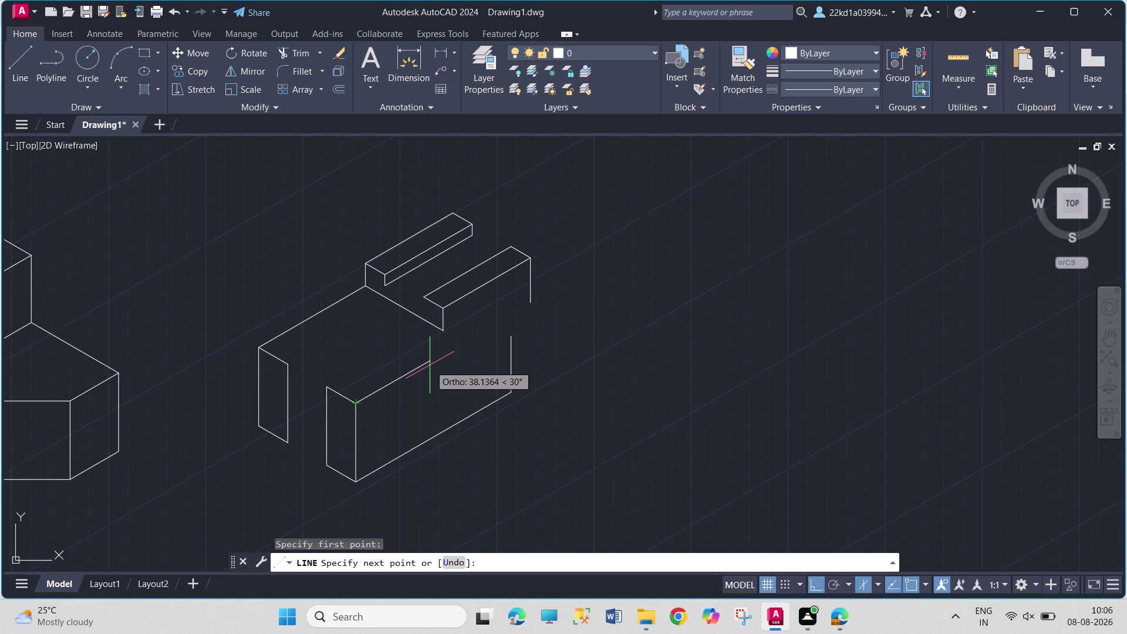
text(45)
key(Return)
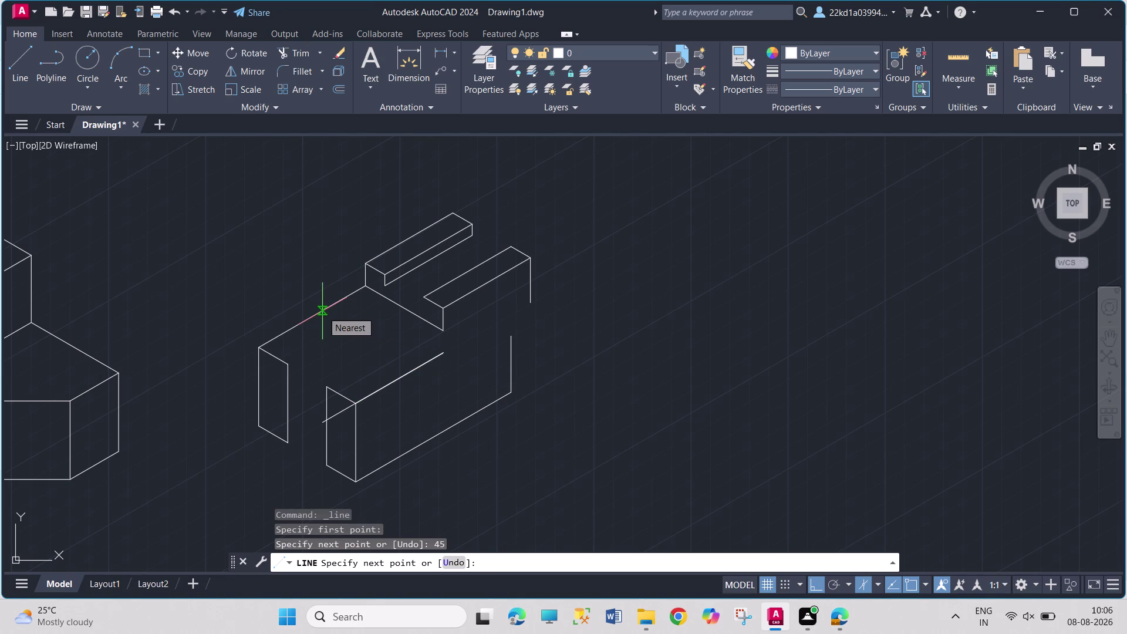
key(F5)
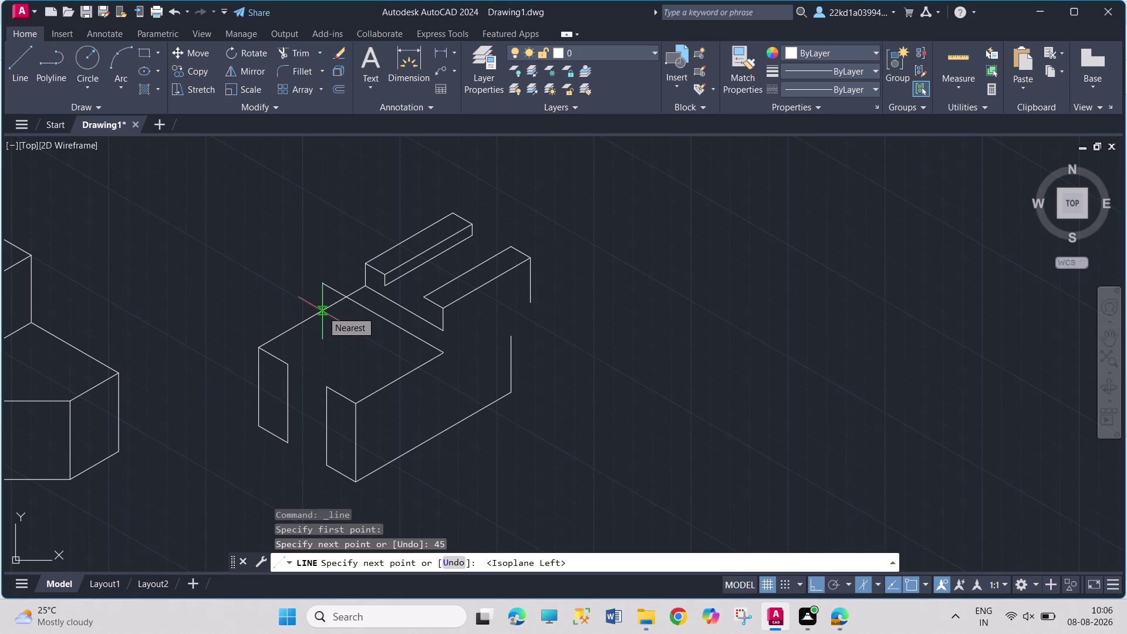
key(Escape)
Draw another 45-unit edge from the upper block's front corner on the top isoplane.
click(17, 78)
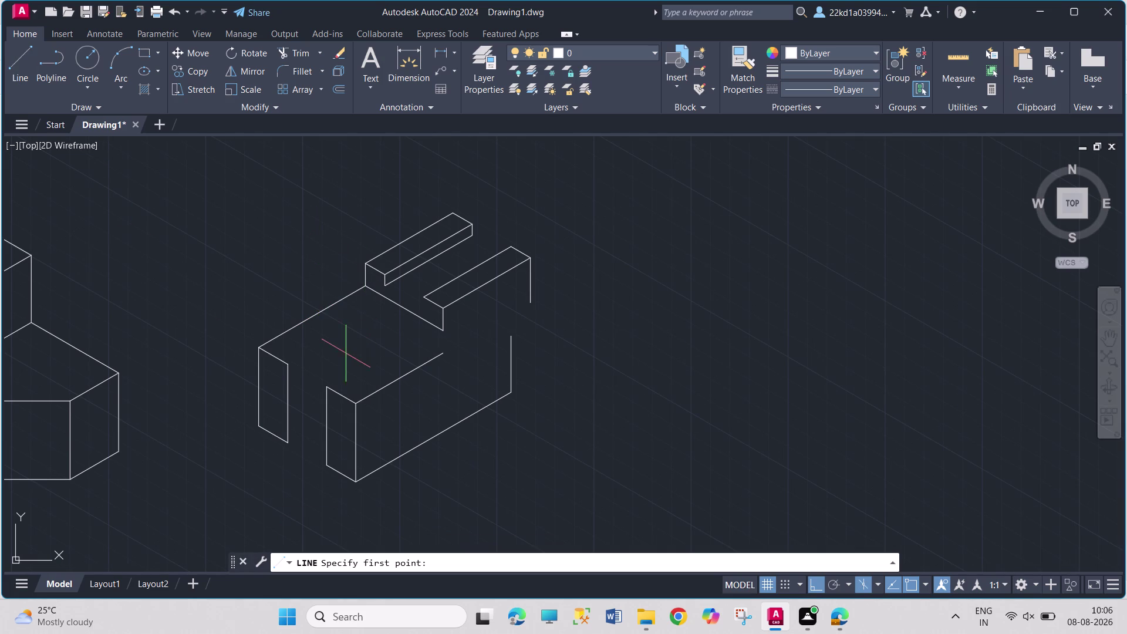
click(288, 368)
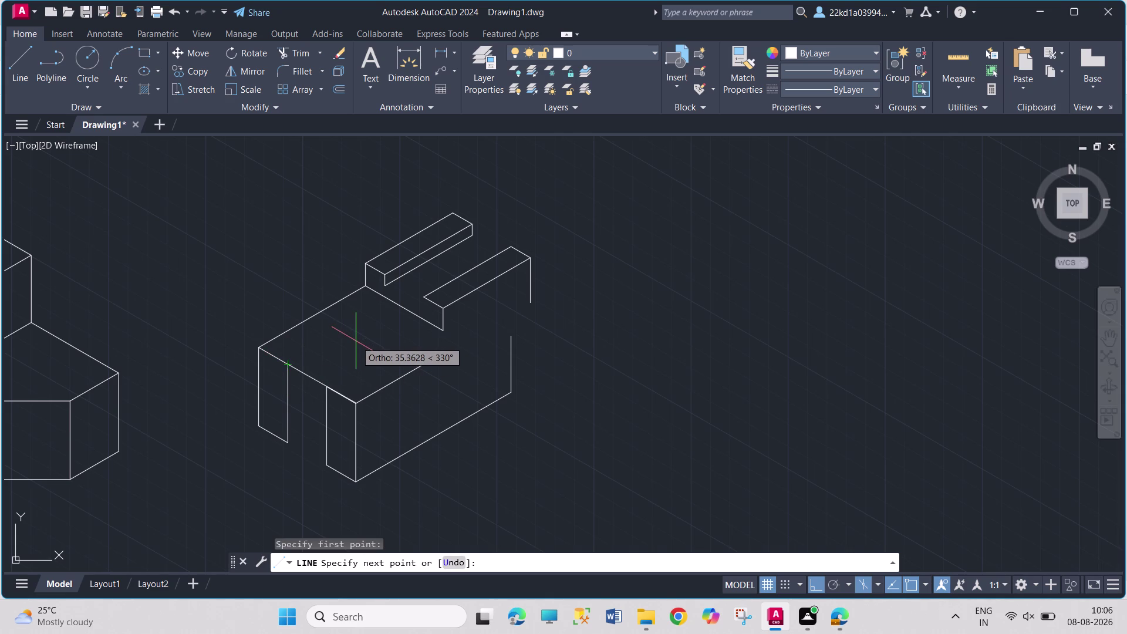
key(F5)
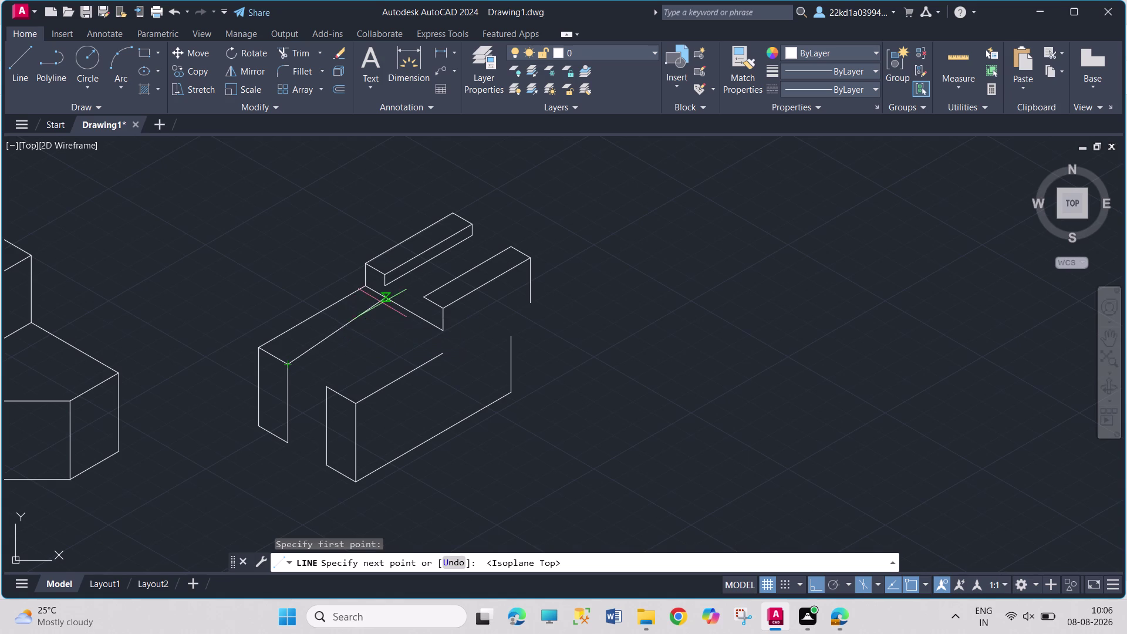
text(4)
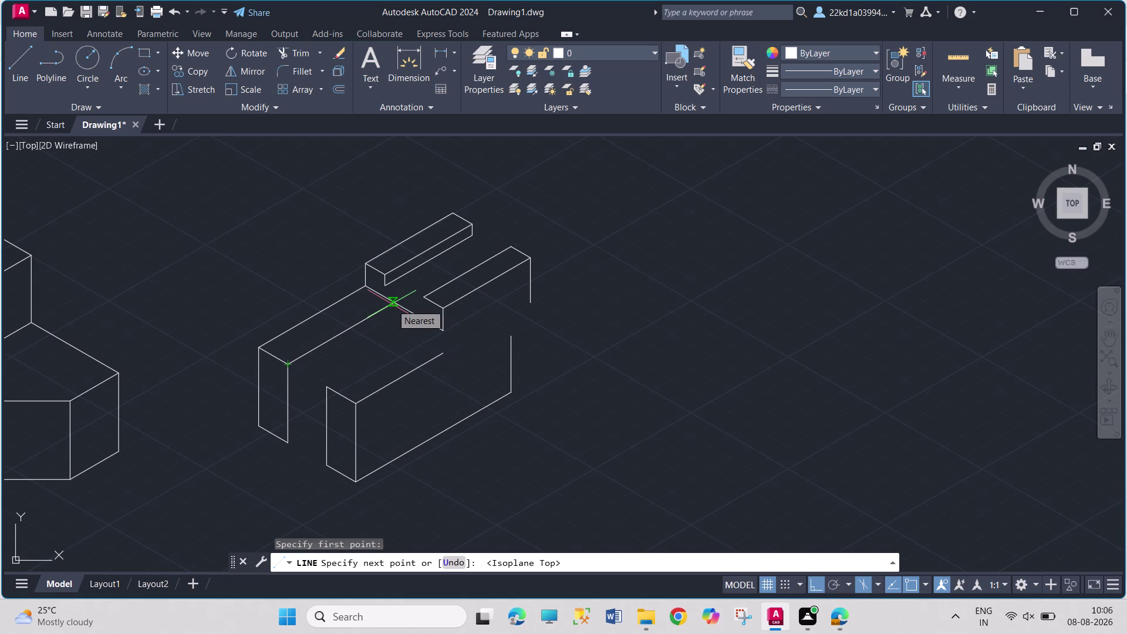
text(5)
key(Return)
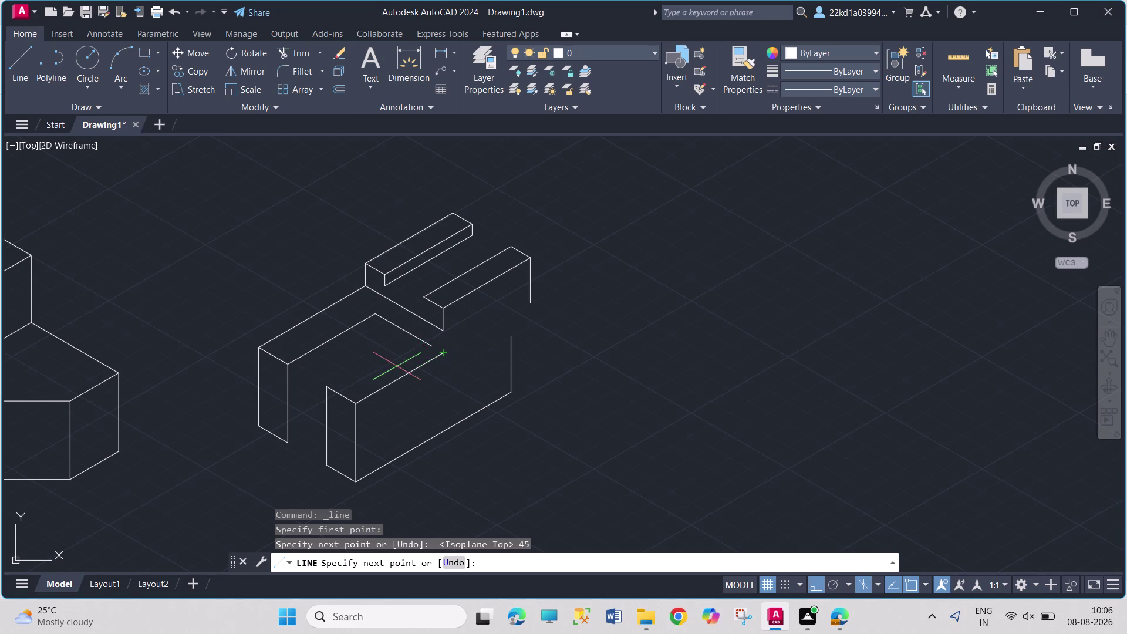
key(Escape)
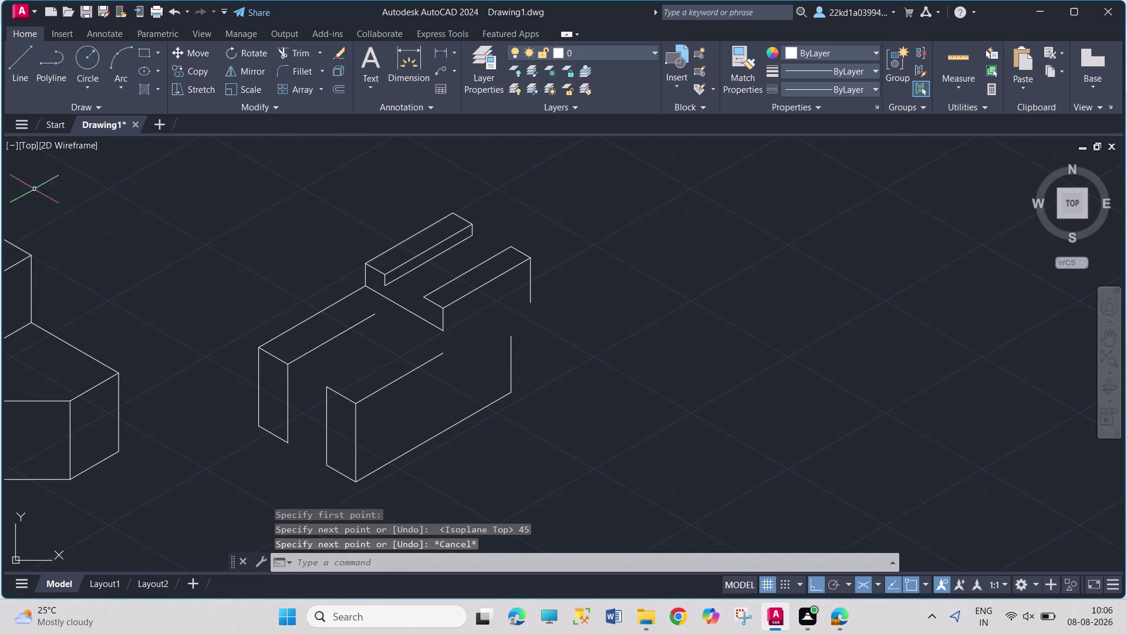
click(15, 68)
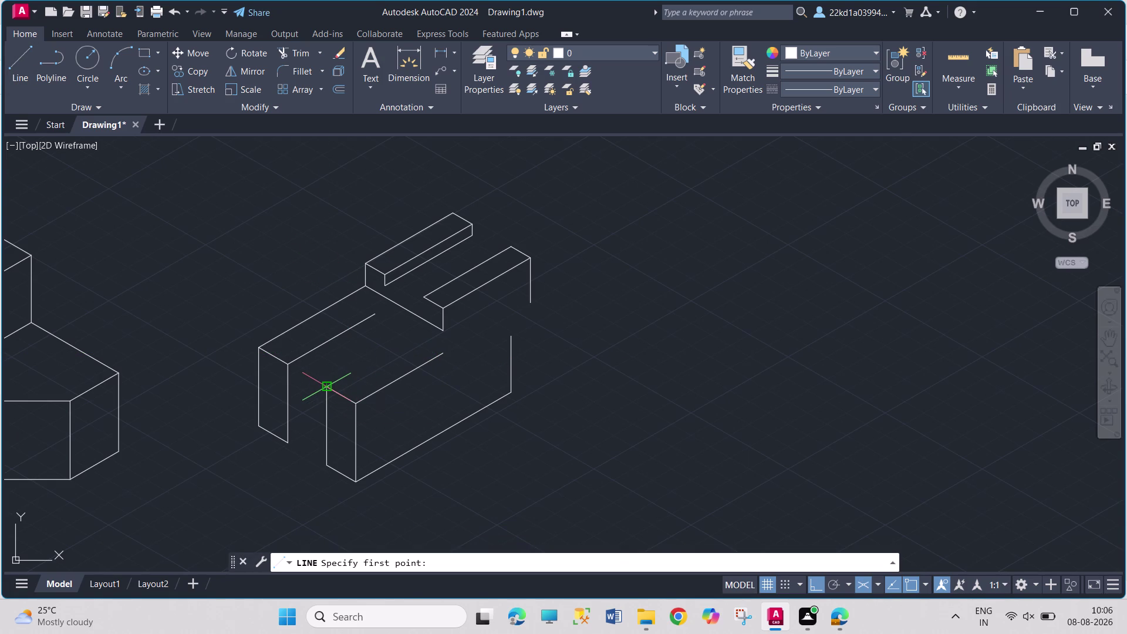
Draw a 45-unit slot-floor edge from the lower block's top corner to the notch corner.
click(328, 391)
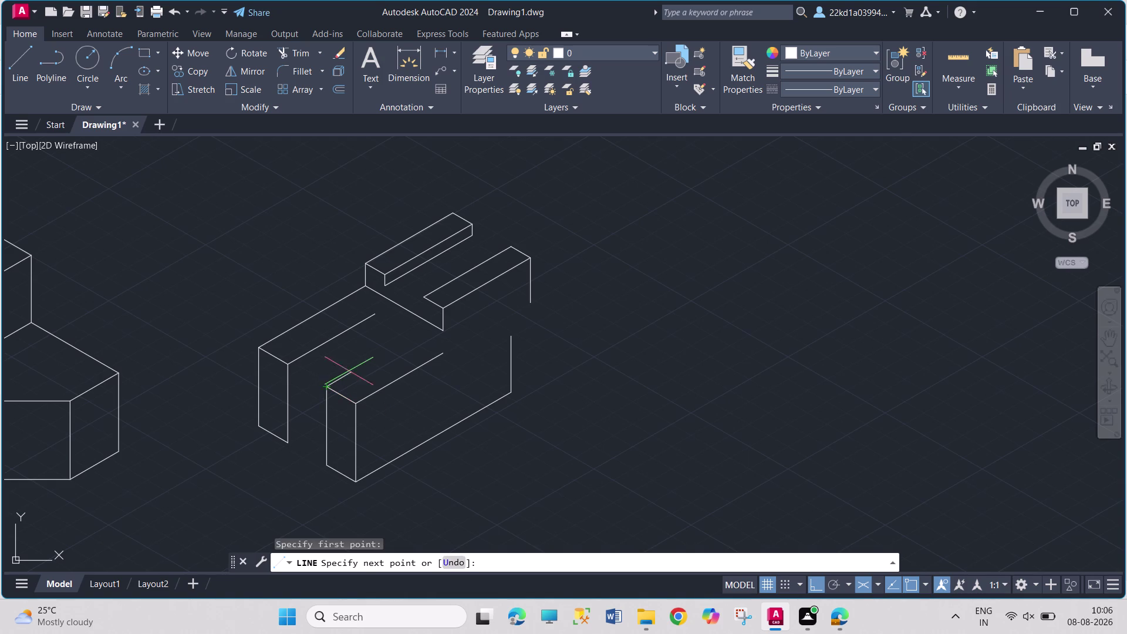
text(45)
key(Return)
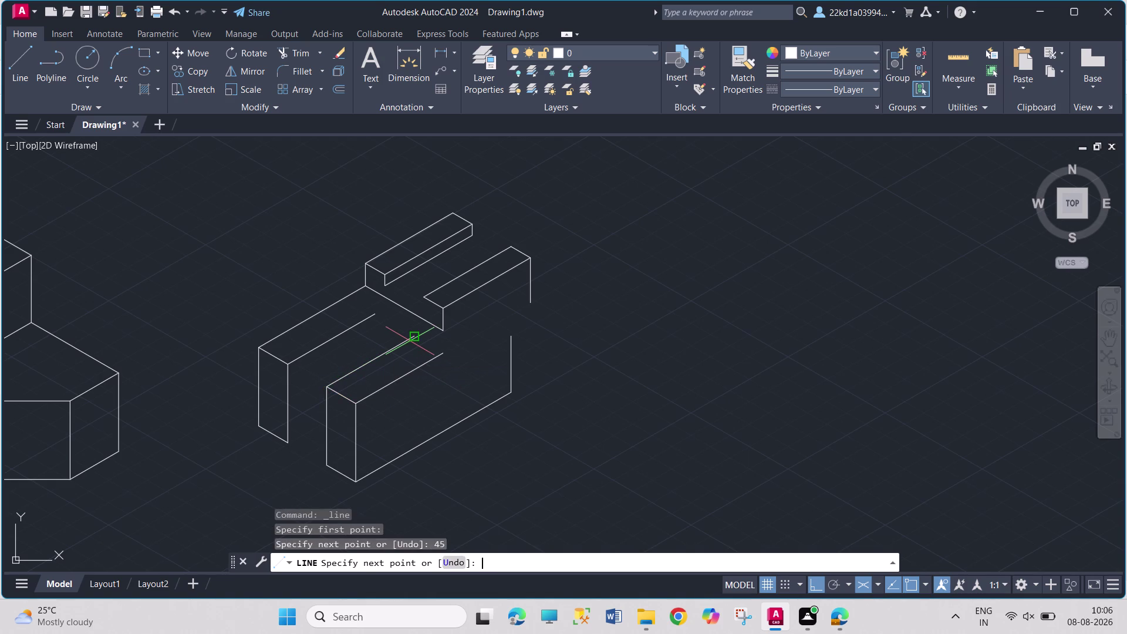
click(373, 316)
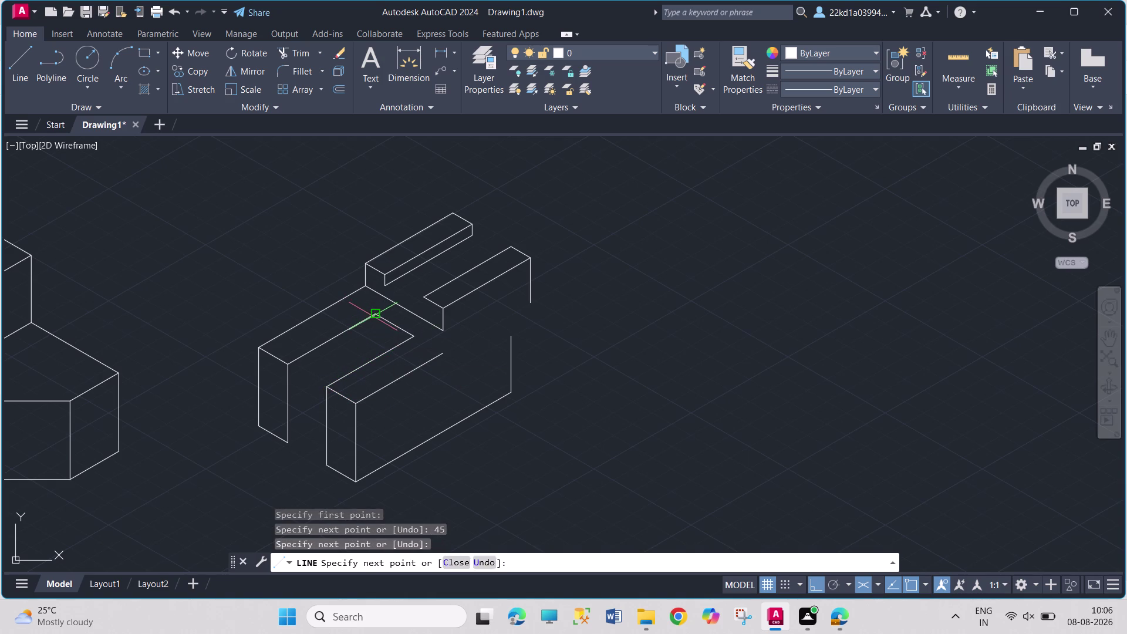
key(Escape)
click(28, 75)
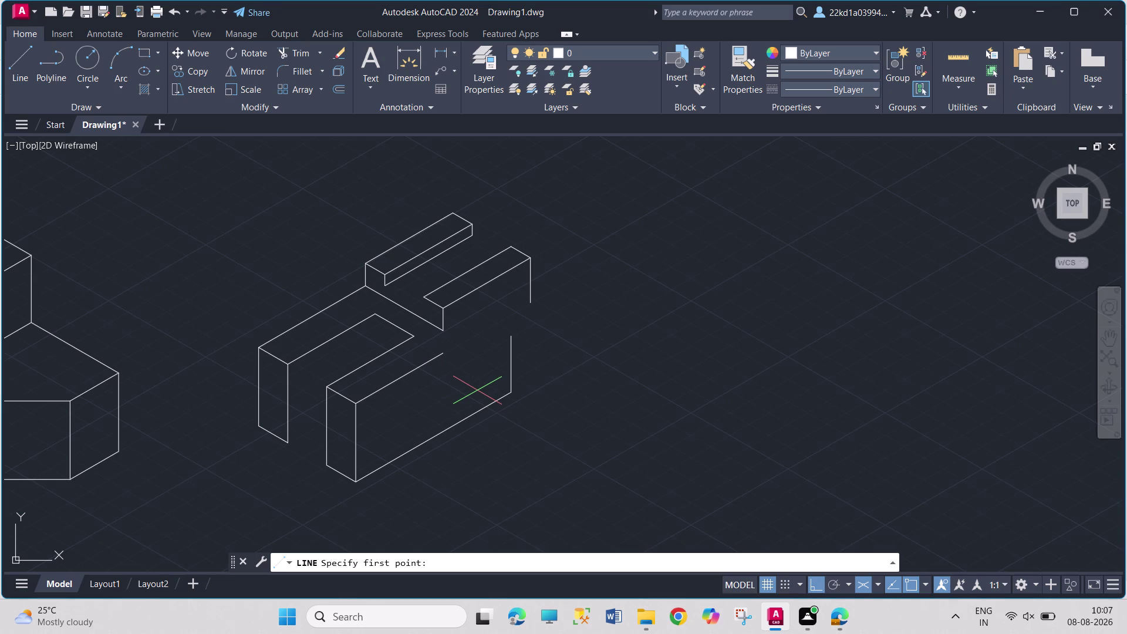
Clear all pending commands and select the stray edge across the slot.
key(Escape)
key(Escape)
key(Escape)
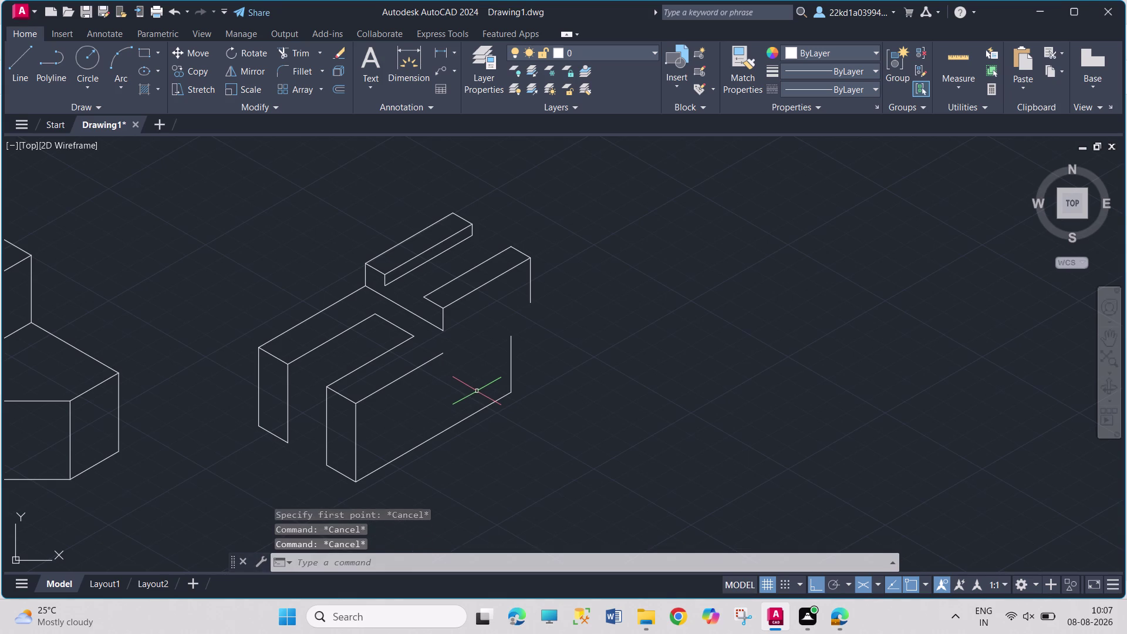
key(Escape)
key(Escape)
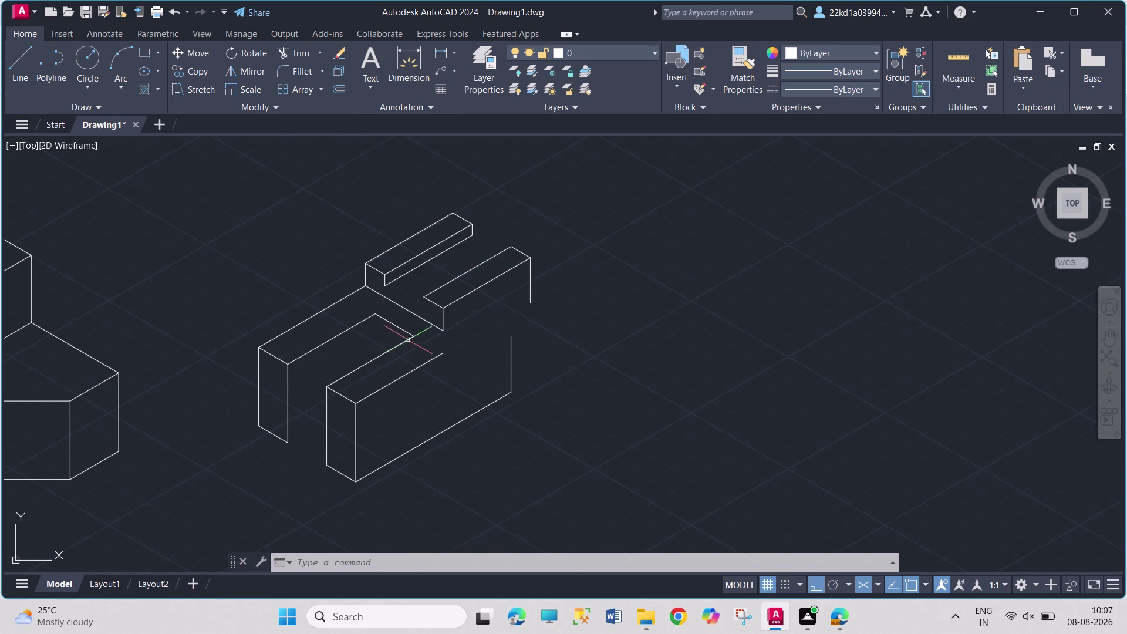
click(422, 317)
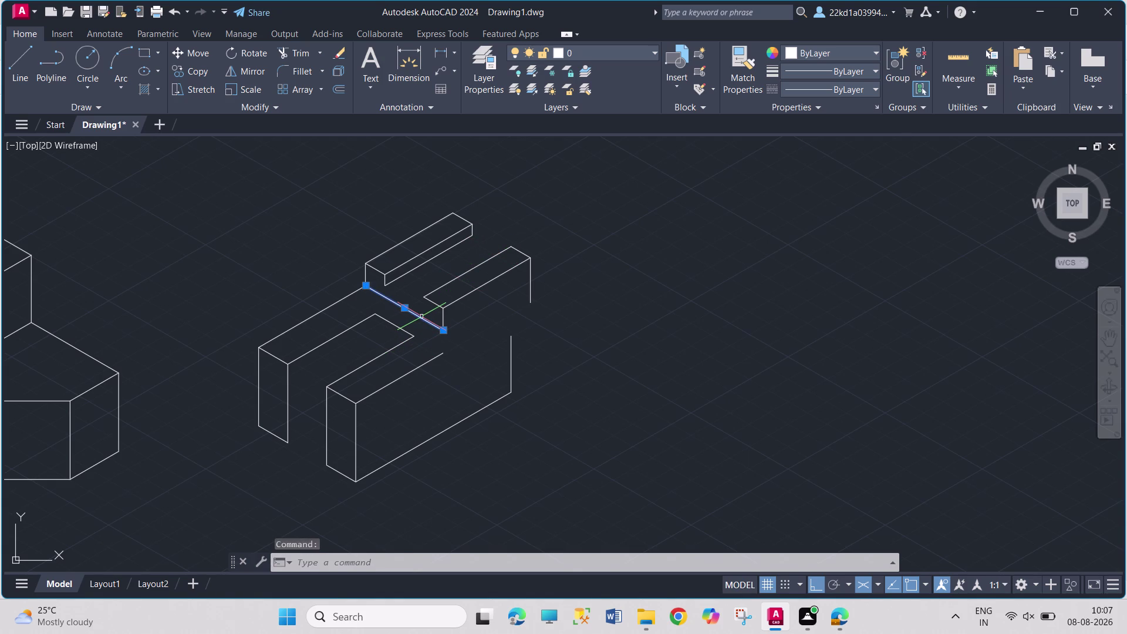
Delete the stray slot edge and every line of the right raised block.
key(Delete)
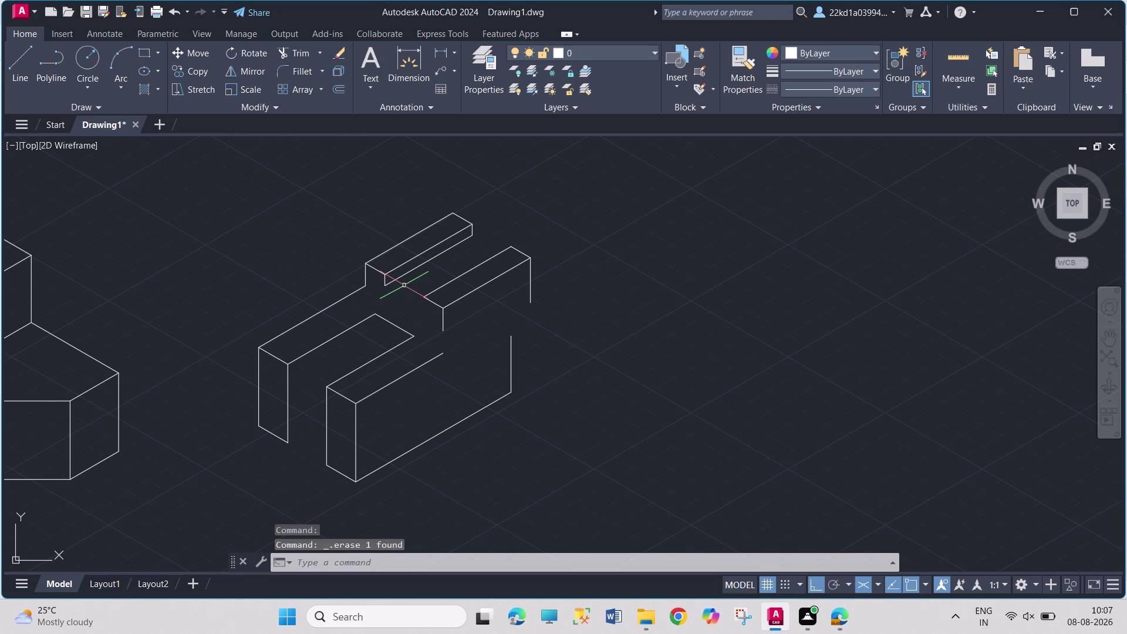
drag(406, 284, 545, 238)
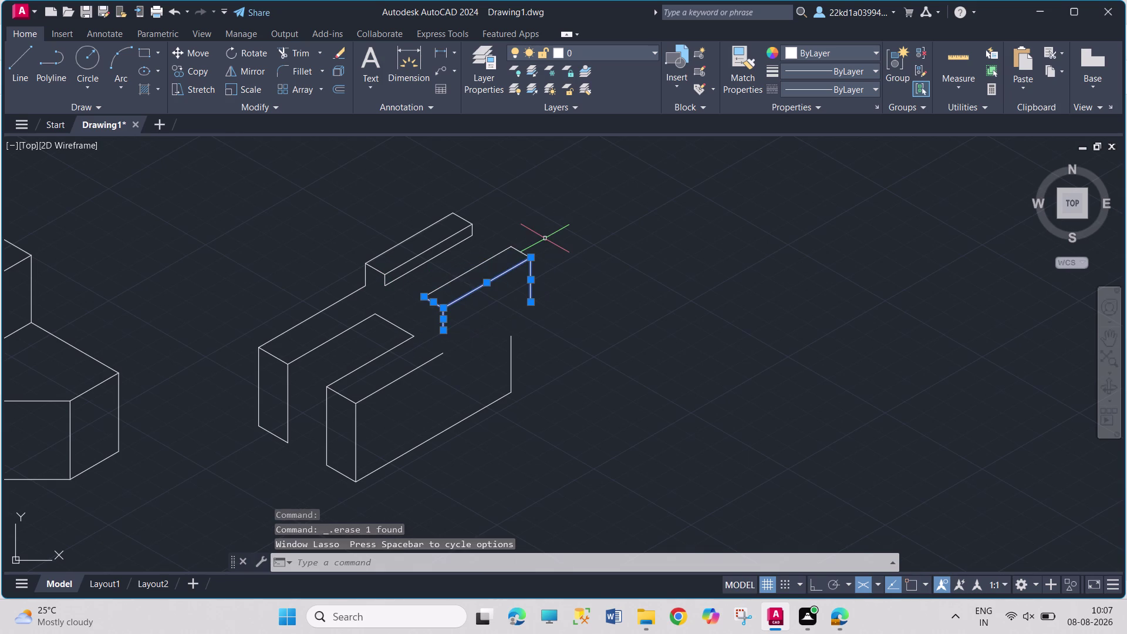
key(Delete)
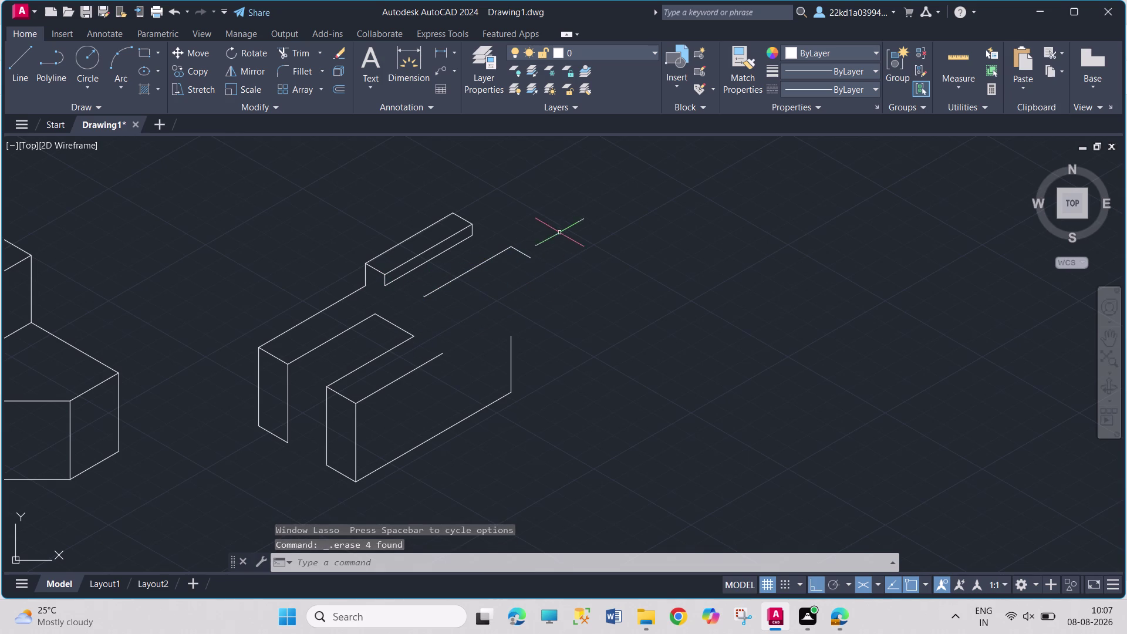
drag(569, 203, 495, 253)
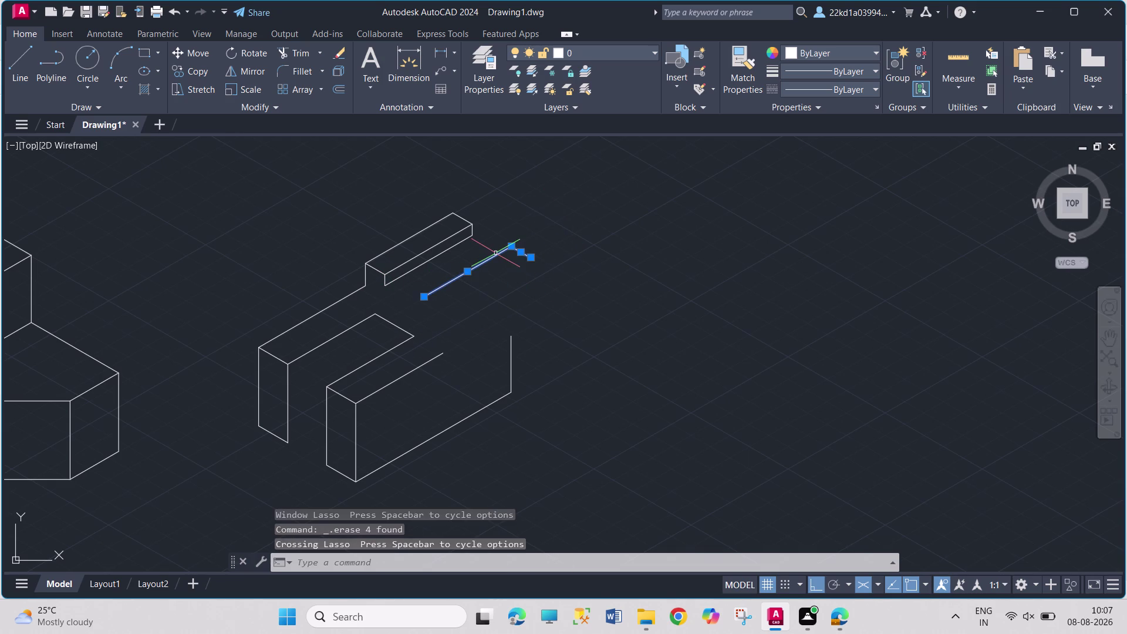
key(Delete)
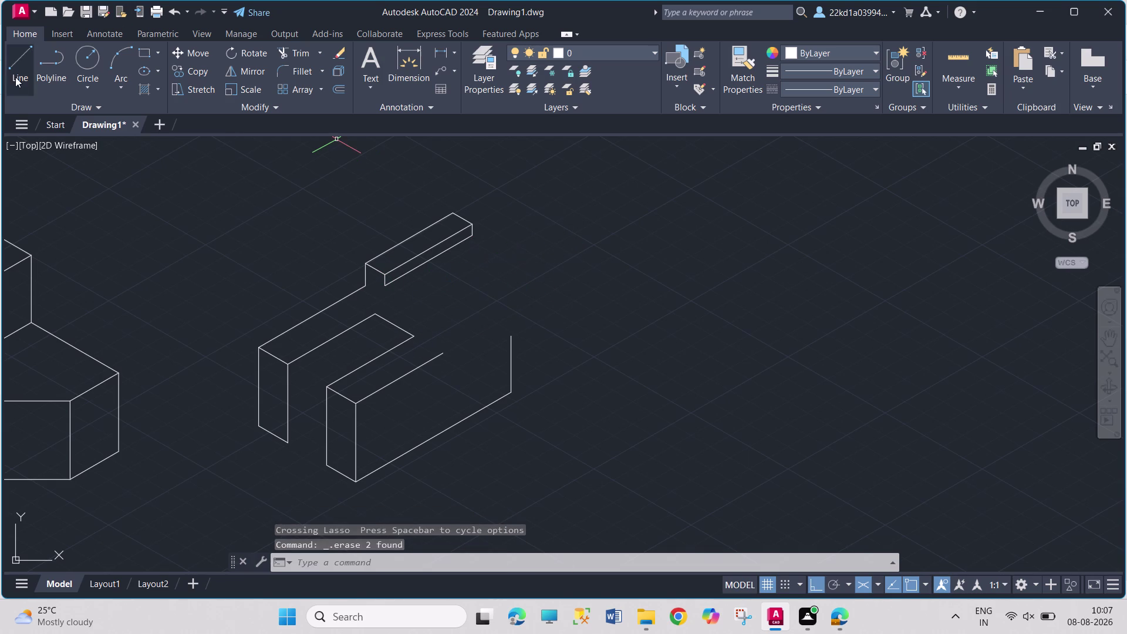
click(16, 72)
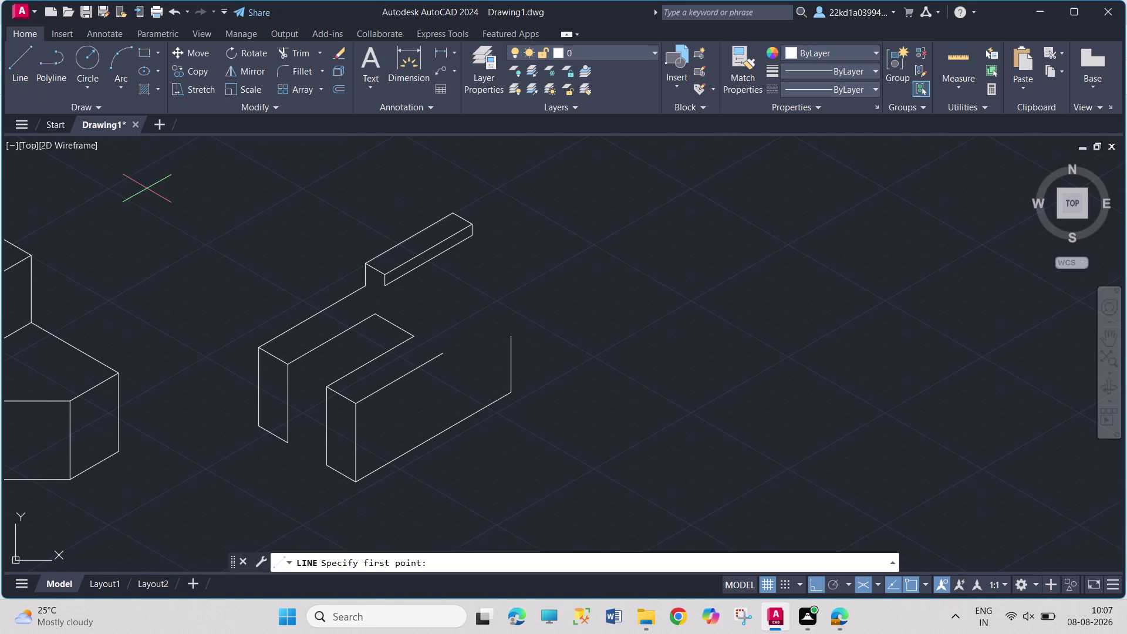
click(361, 284)
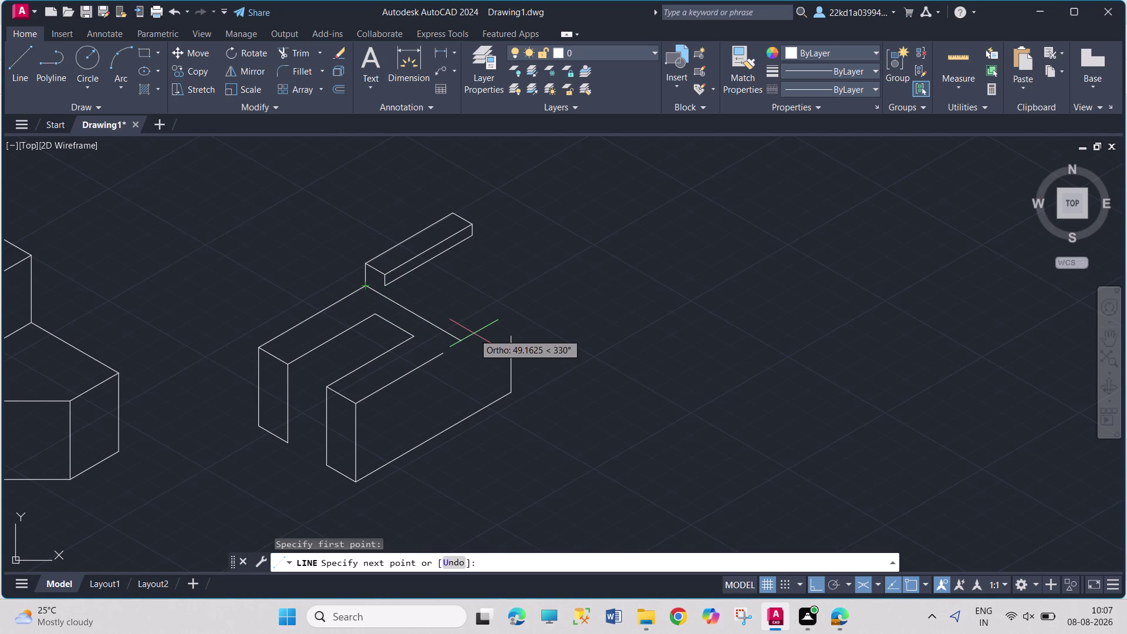
Draw the rib's first edges: 50 units, then 10 and 10 on the right and left isoplanes.
text(50)
key(Return)
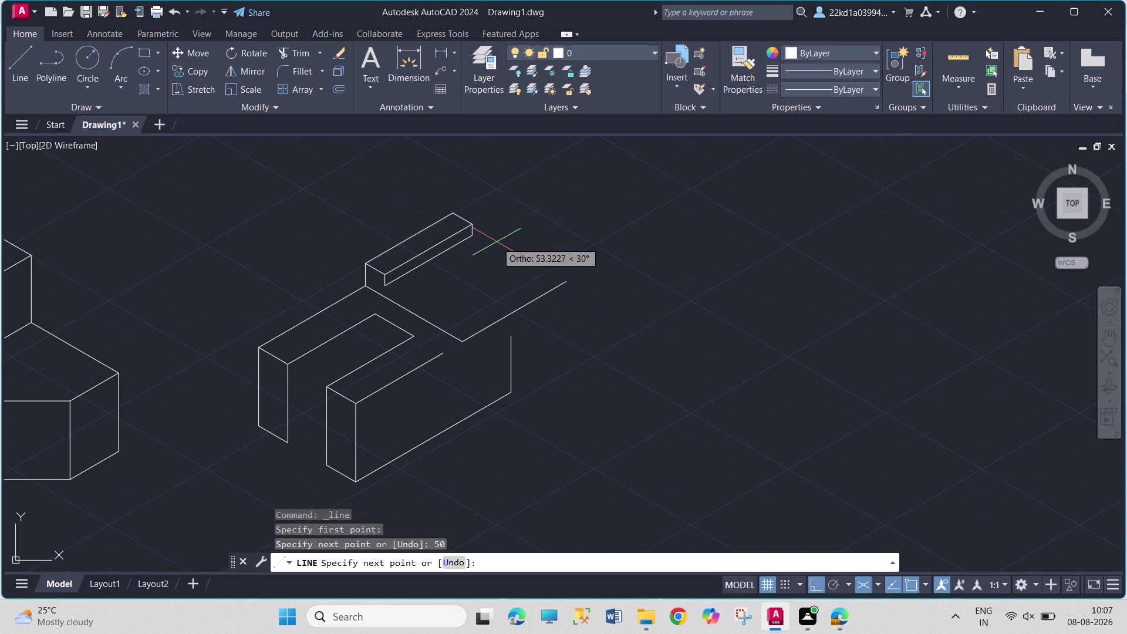
key(F5)
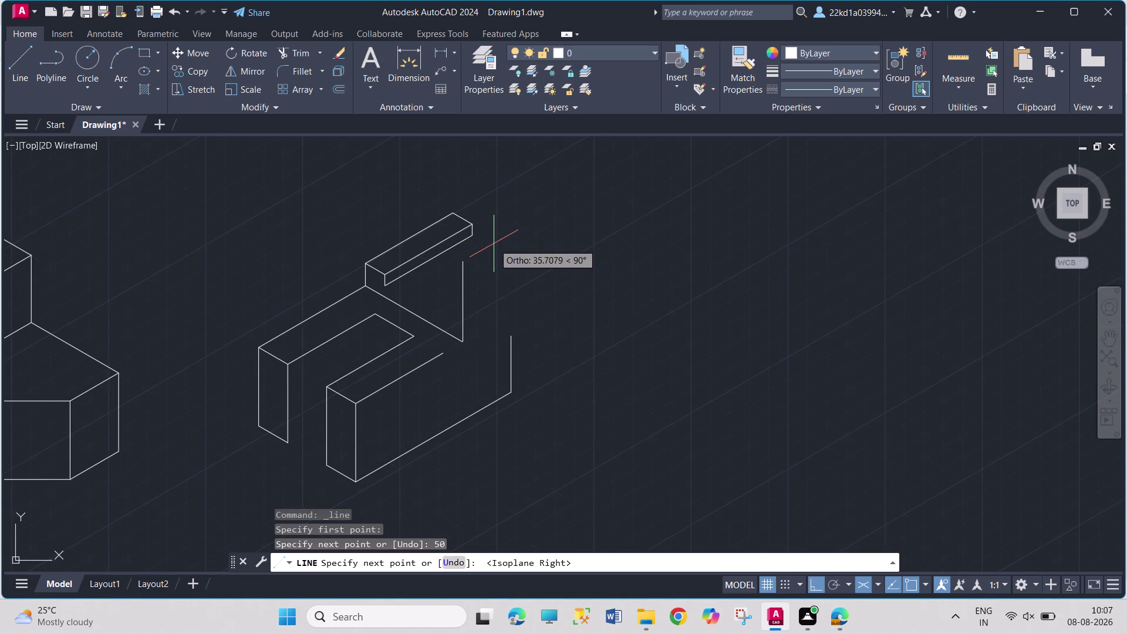
text(10)
key(Return)
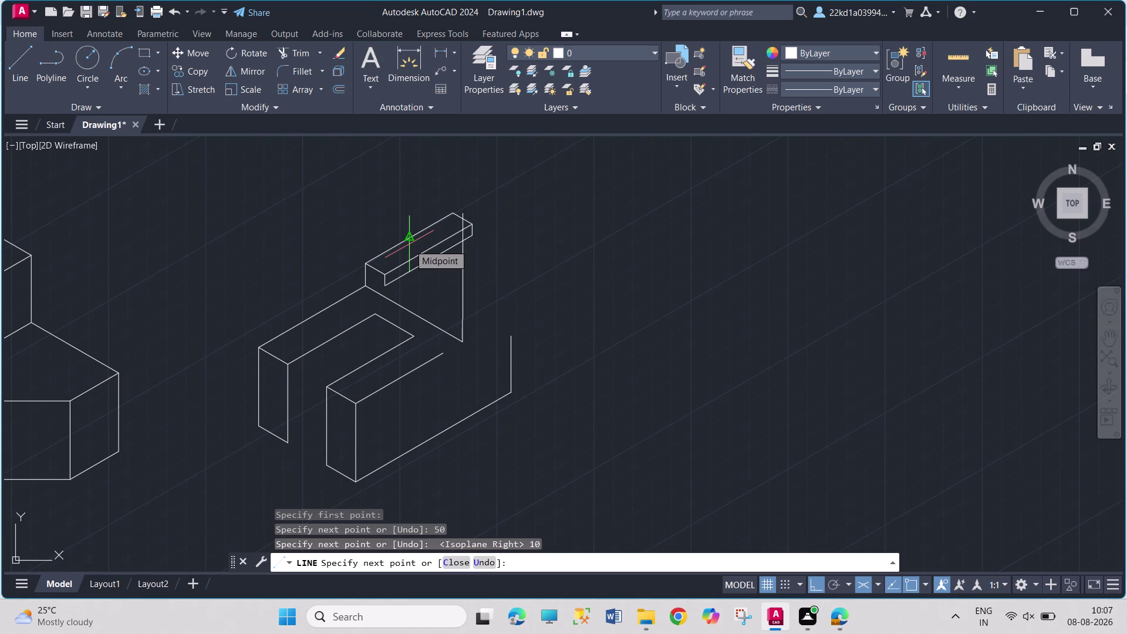
key(F5)
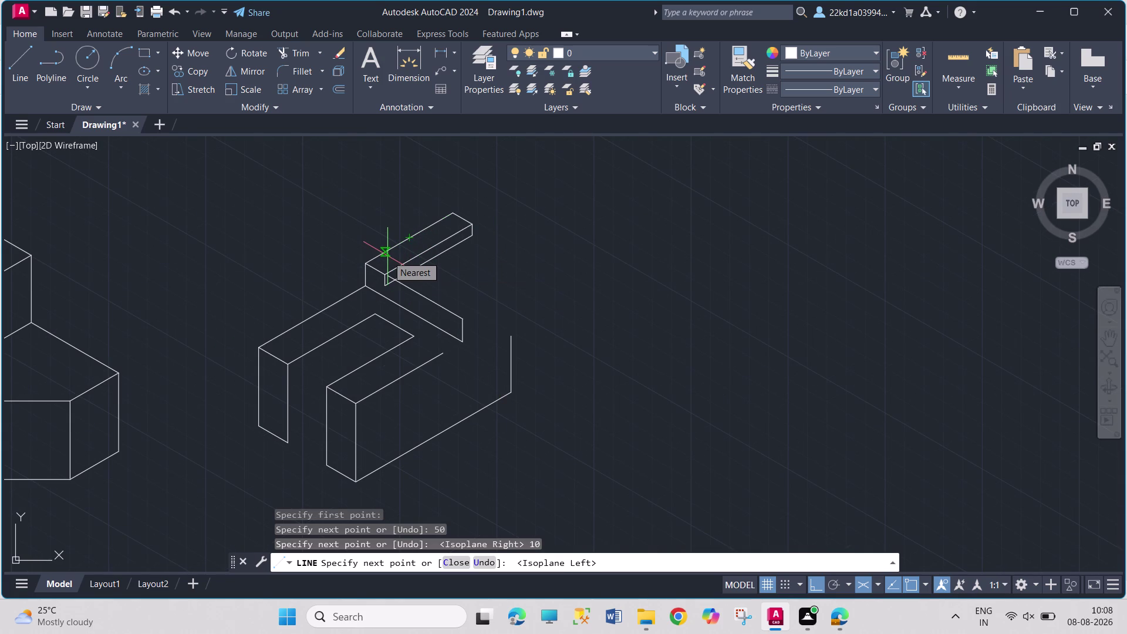
text(10)
key(Return)
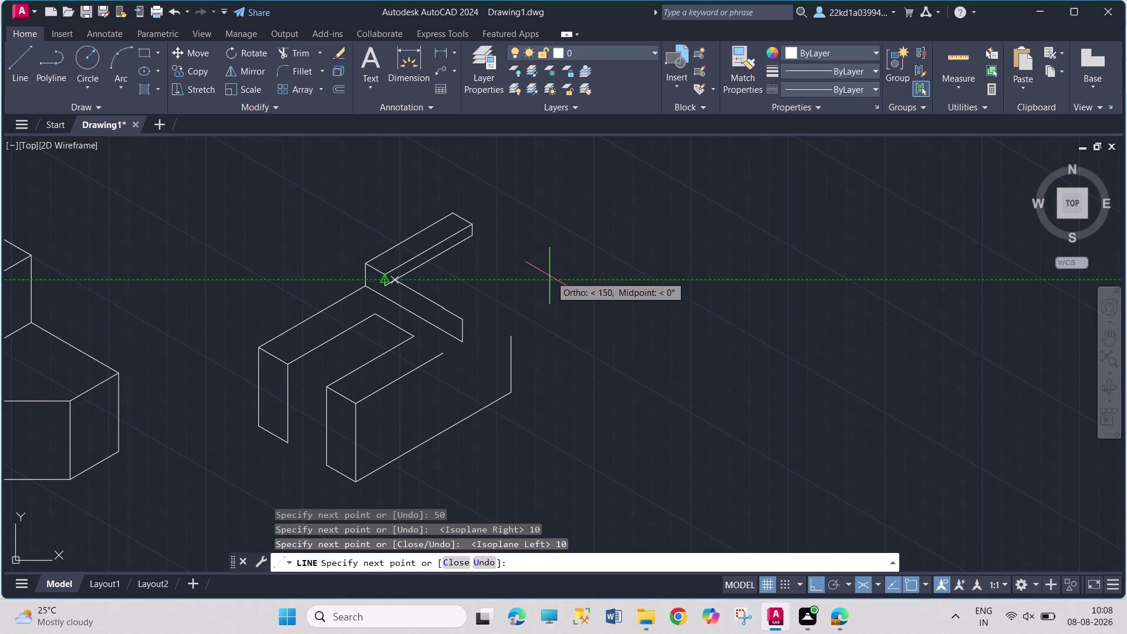
Finish the rib with 45- and 10-unit top-plane edges, closing it back to the object.
key(F5)
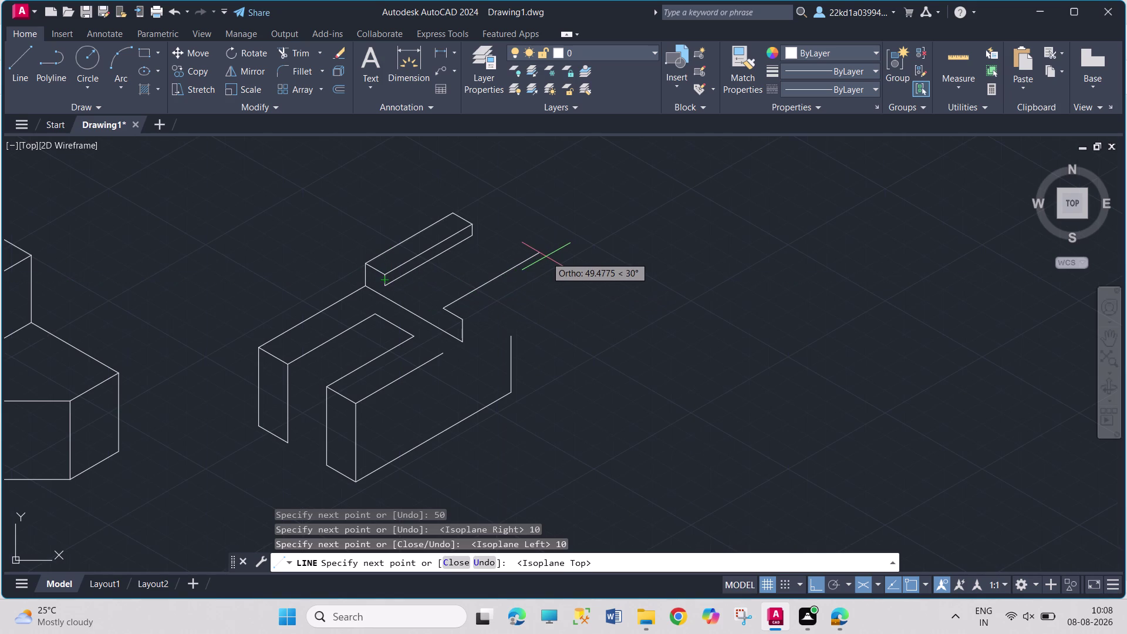
text(45)
key(Return)
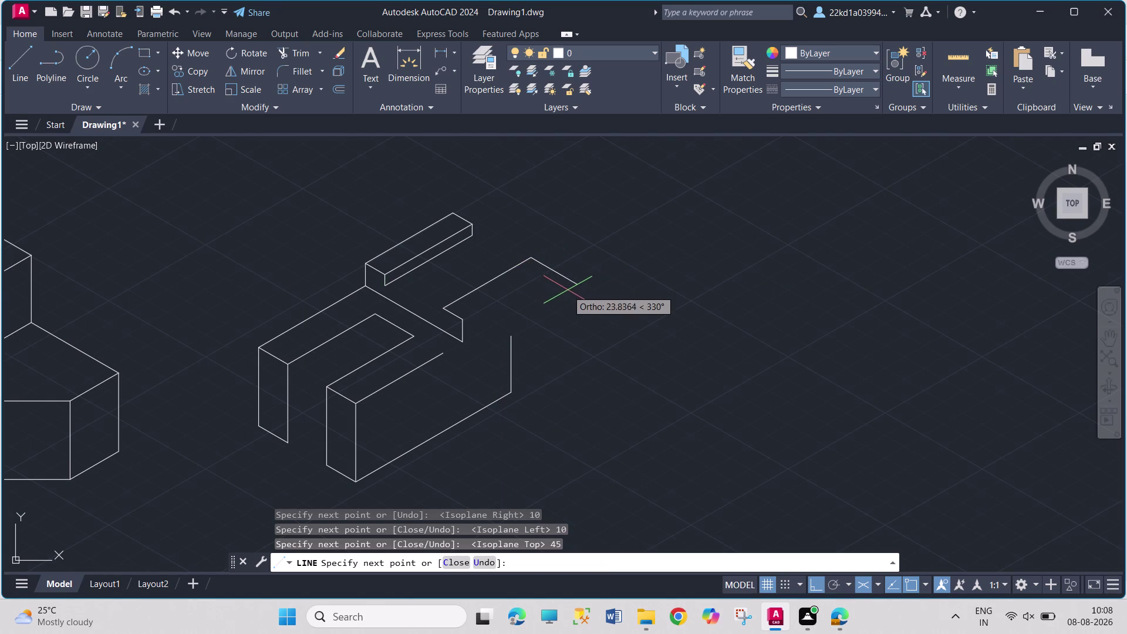
text(10)
key(Return)
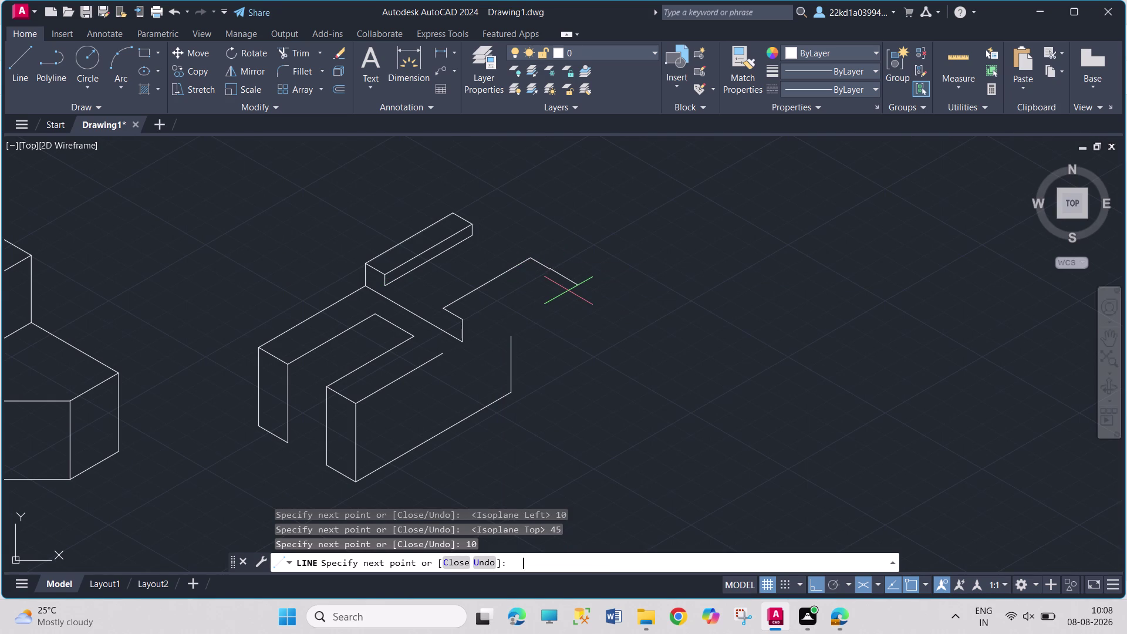
click(463, 318)
key(Escape)
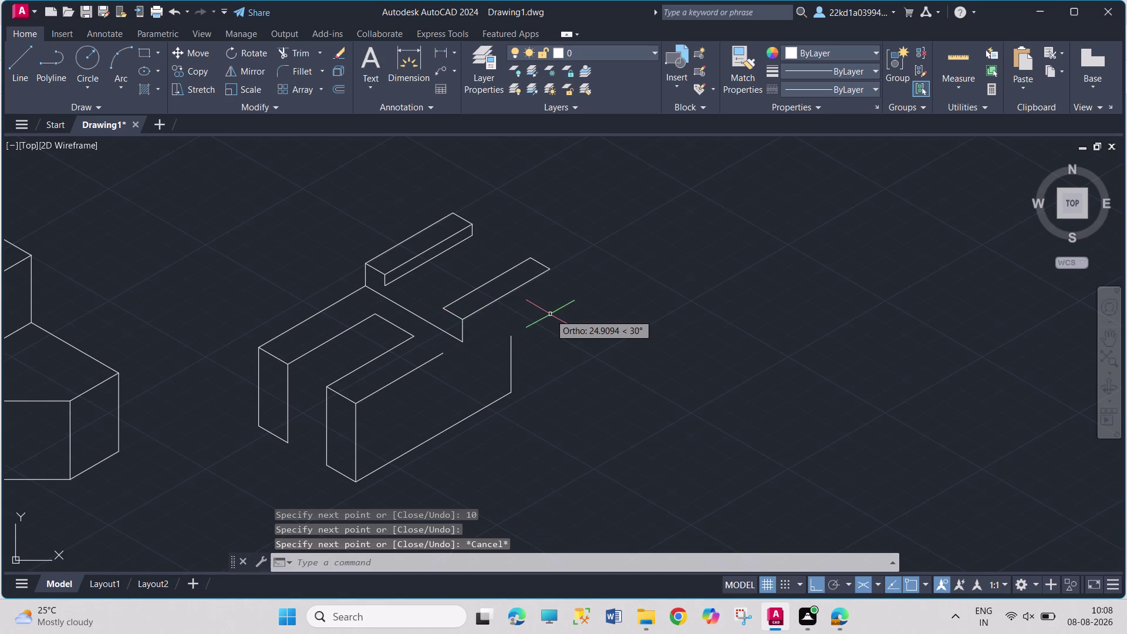
click(18, 72)
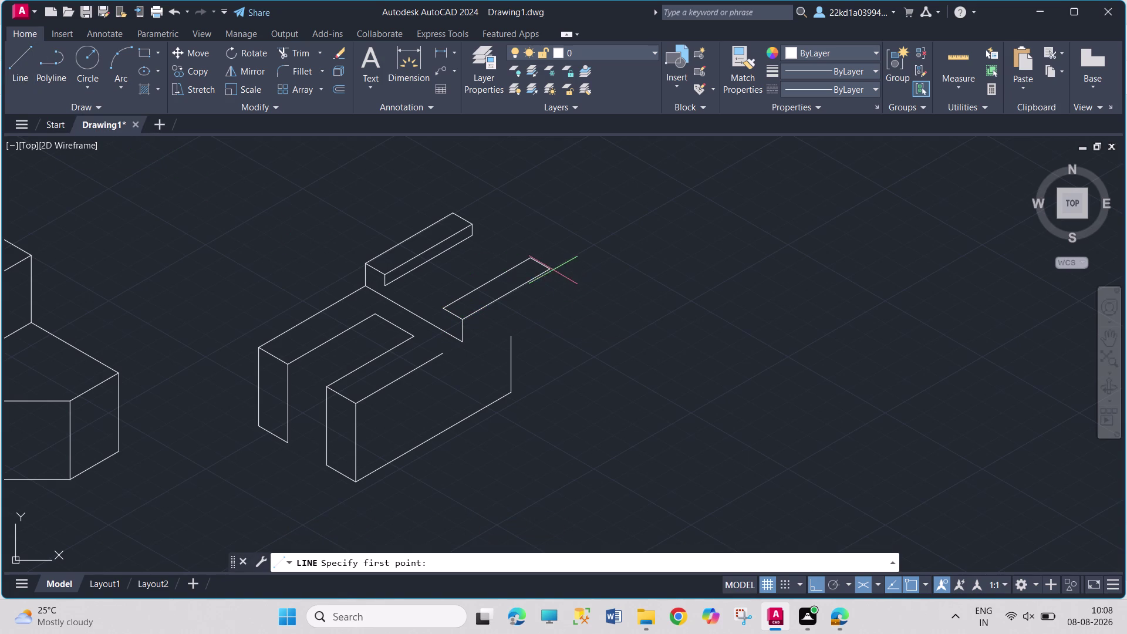
Draw a 20-unit vertical edge from the rib's right corner down to the lower step.
click(550, 271)
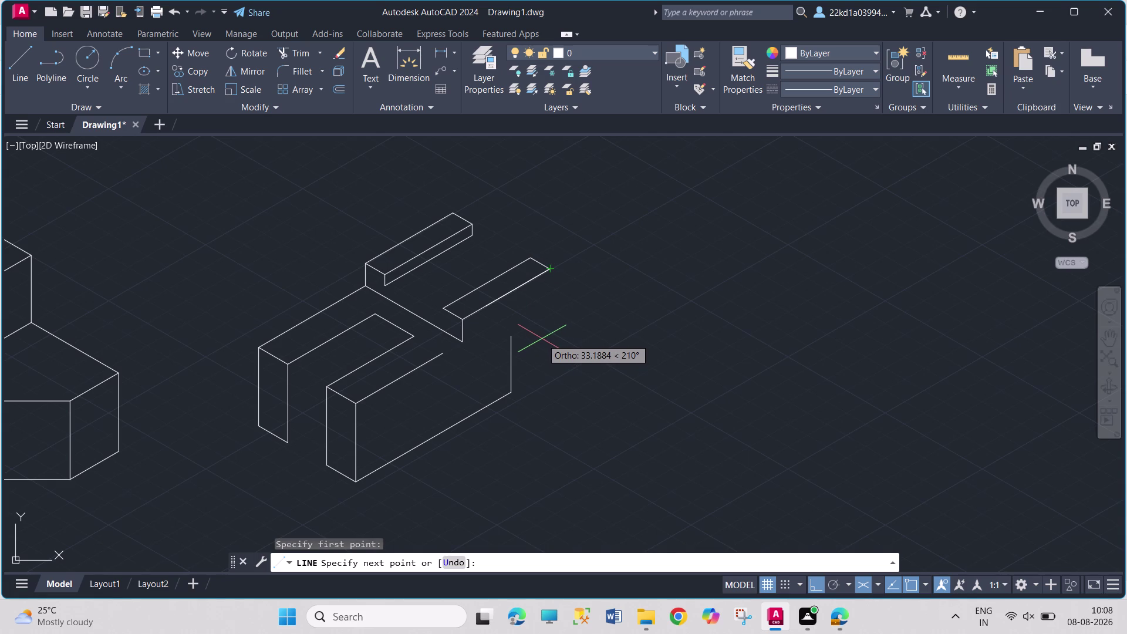
key(F5)
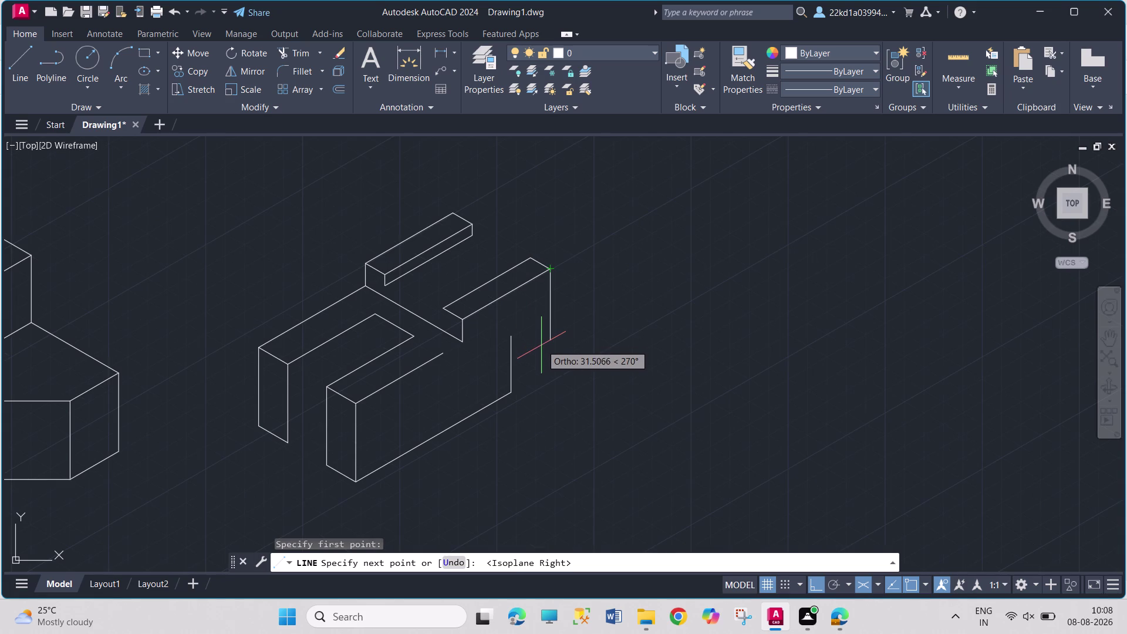
text(20)
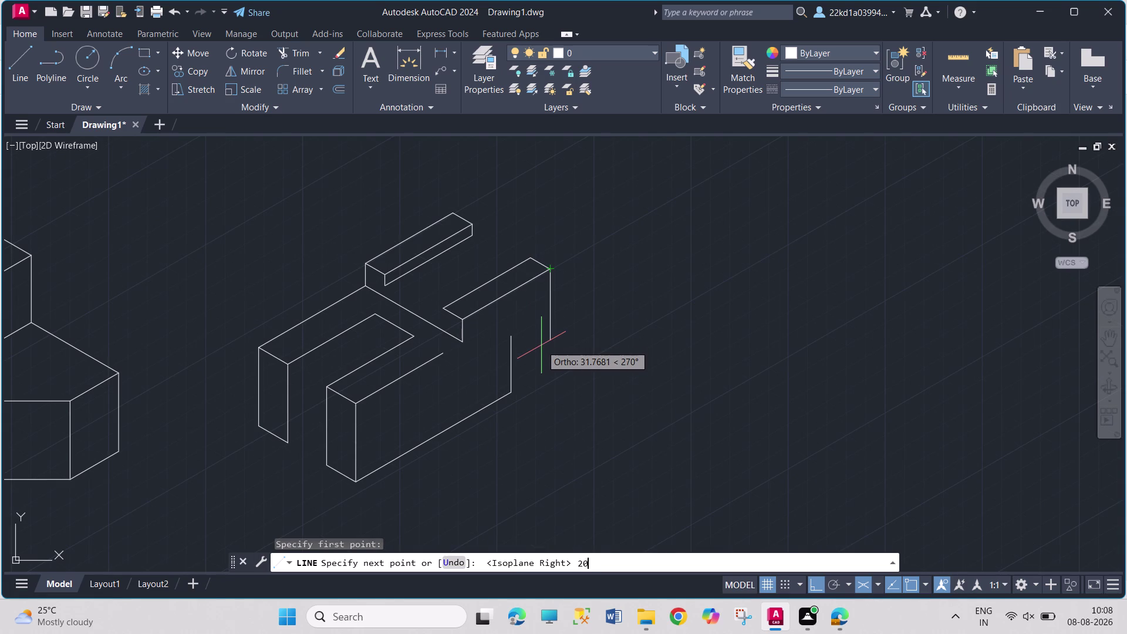
key(Return)
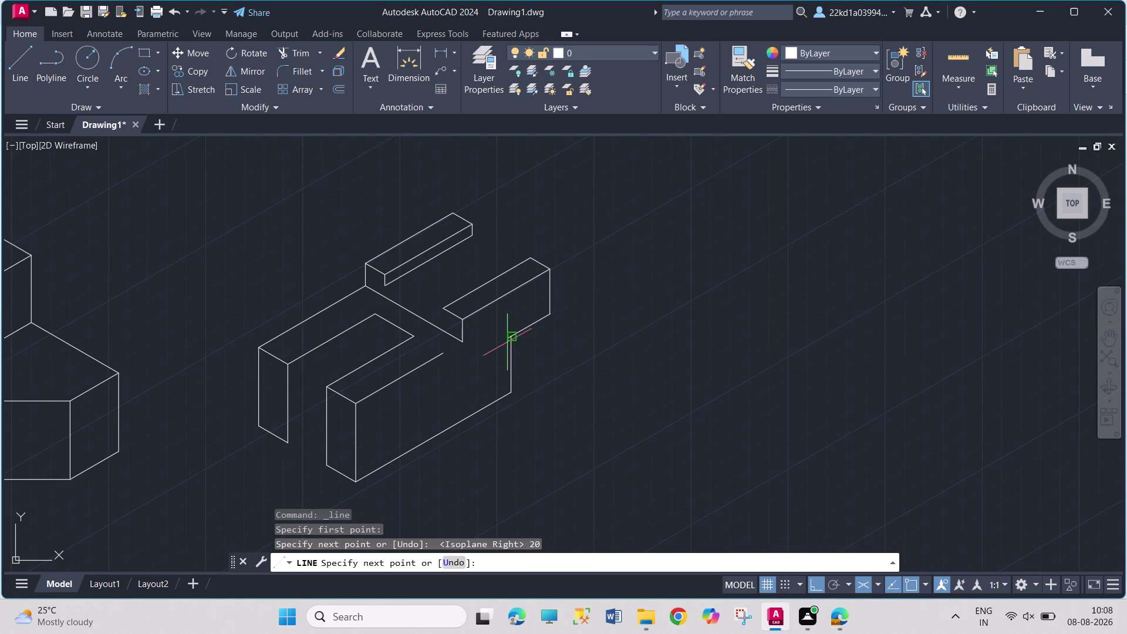
click(512, 335)
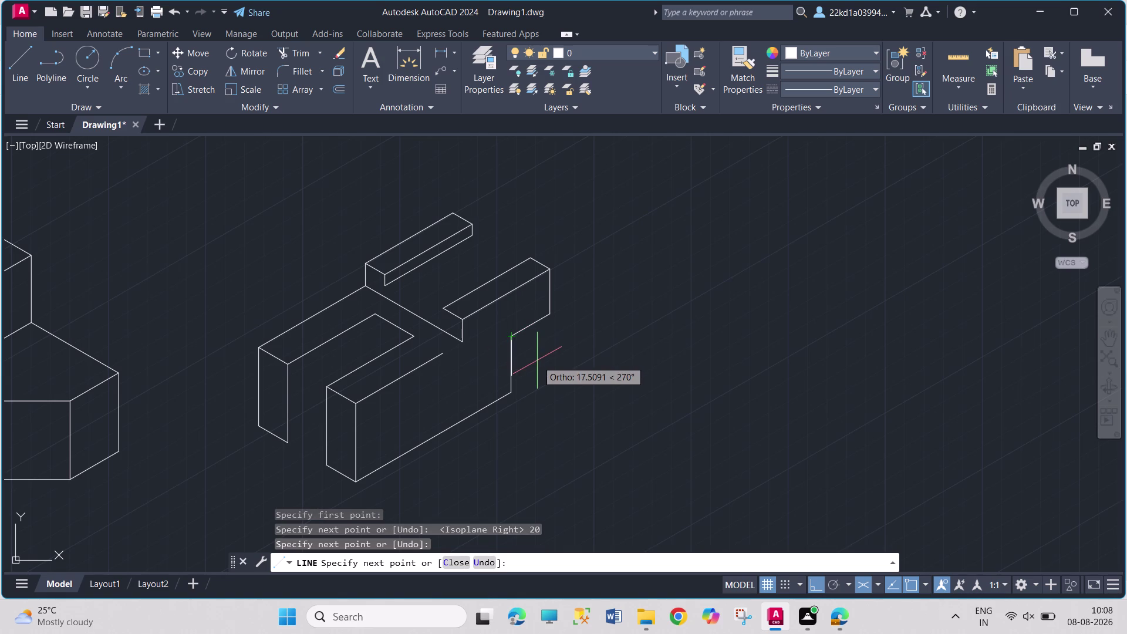
key(Escape)
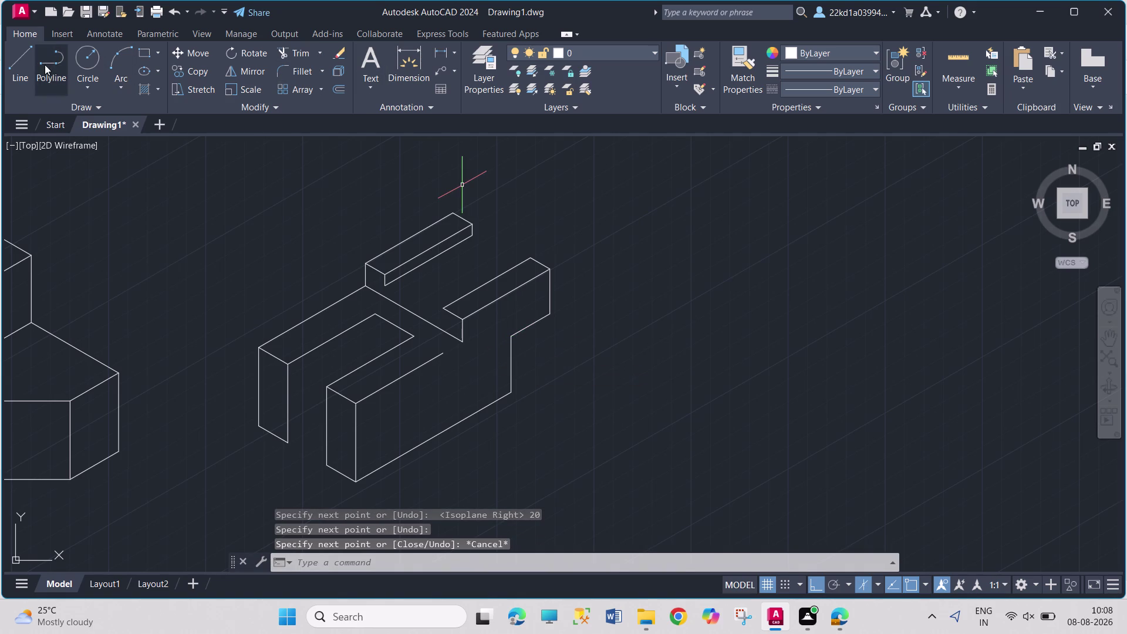
Delete the stray line on the front block.
click(27, 64)
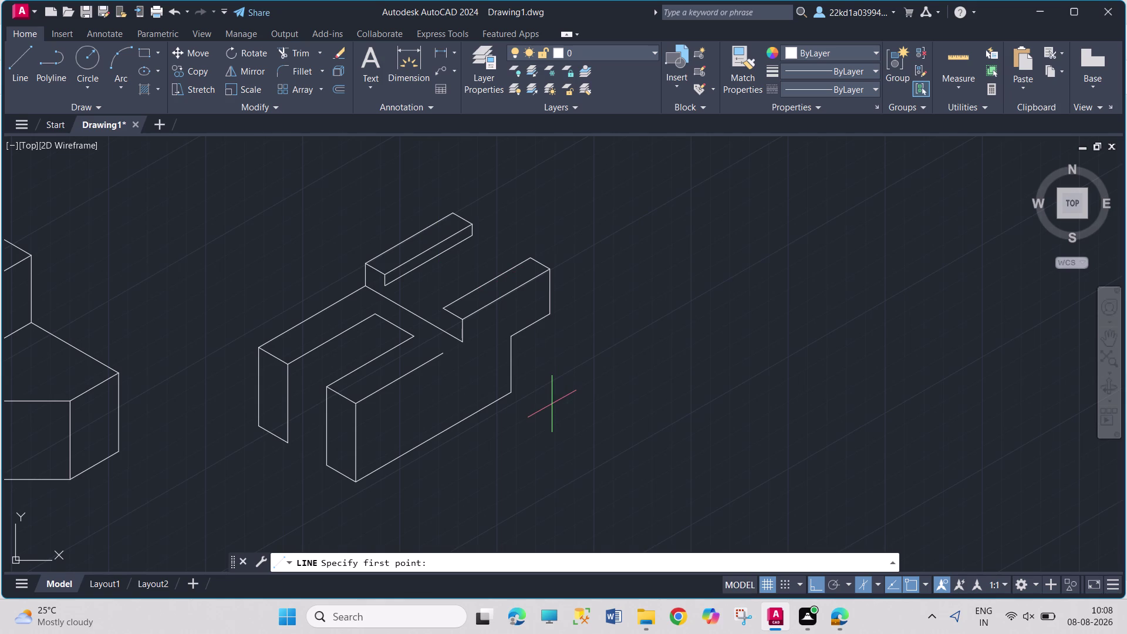
key(Escape)
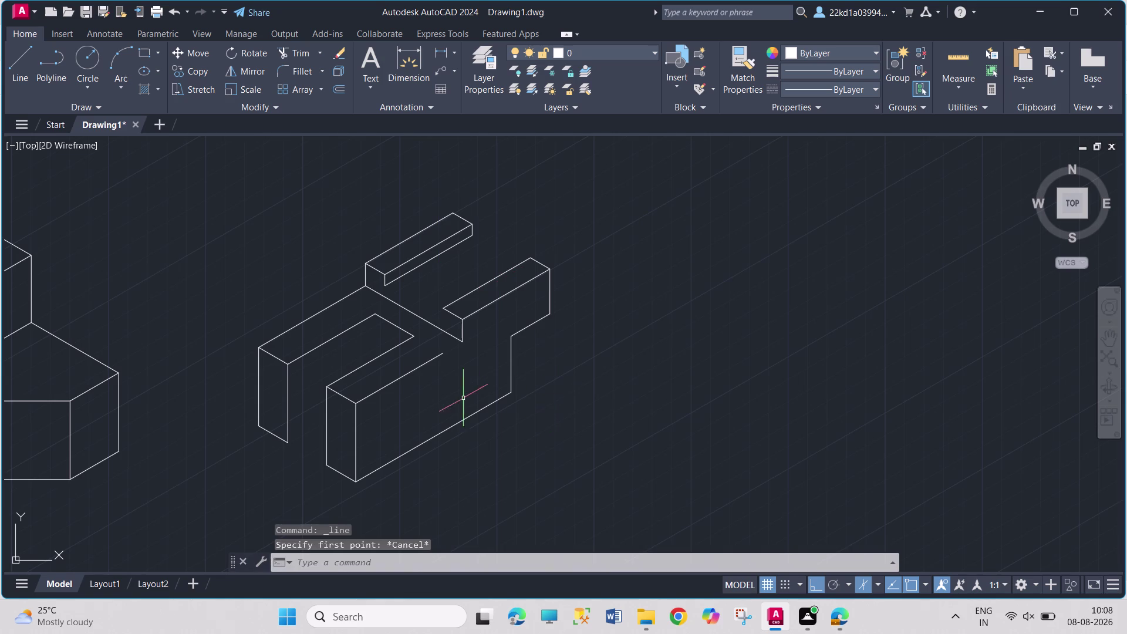
click(418, 366)
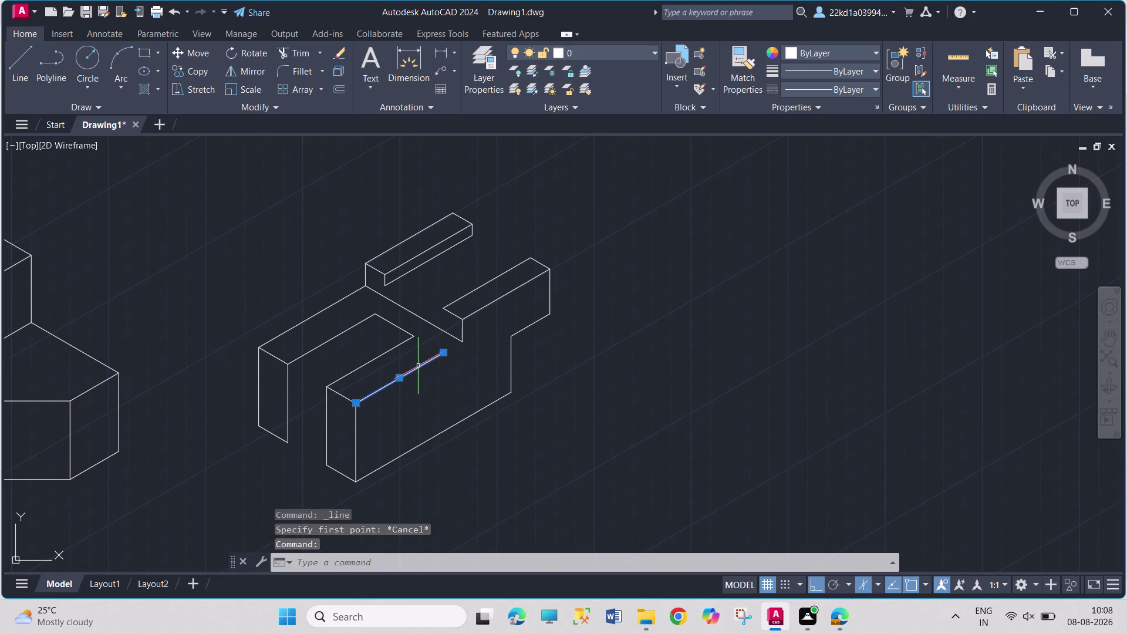
key(Delete)
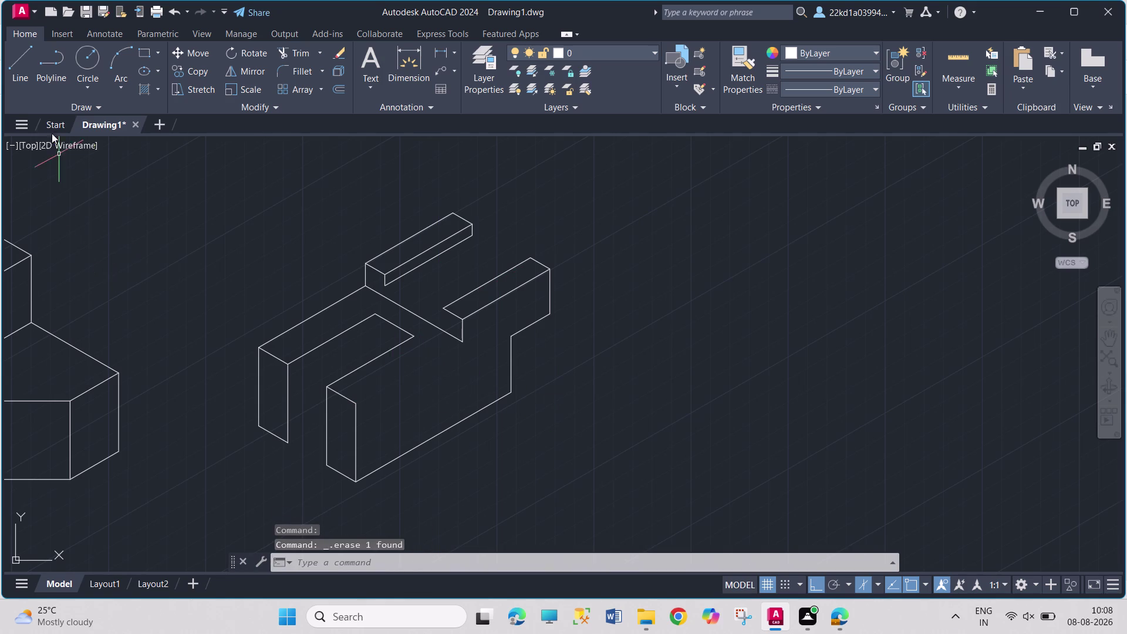
Draw a 55-unit edge from the front block's top corner.
click(24, 58)
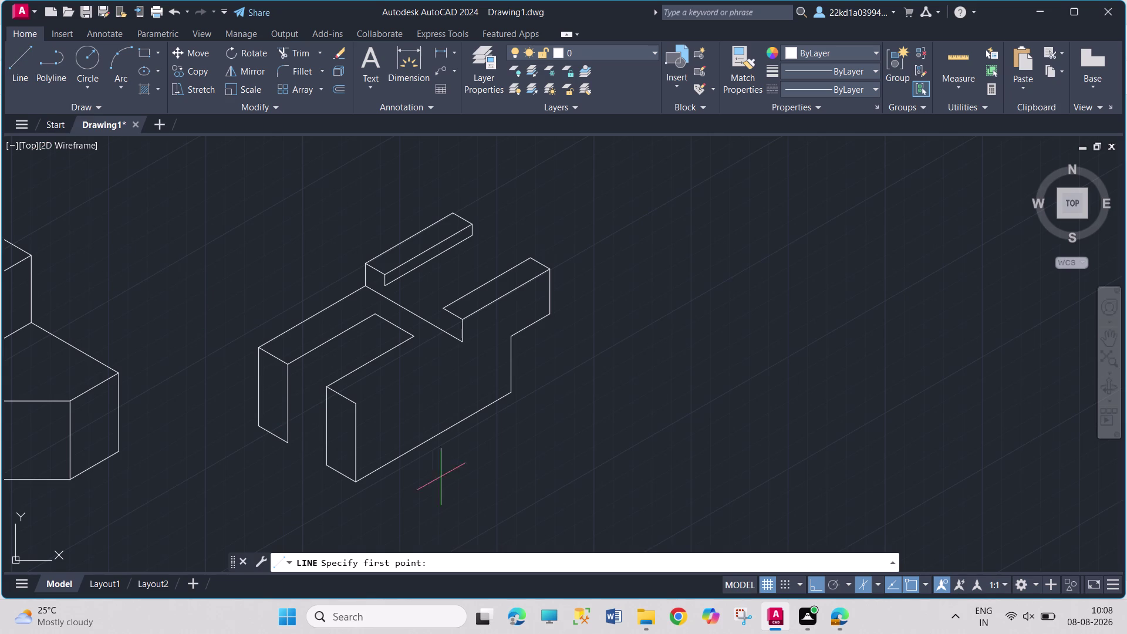
click(356, 402)
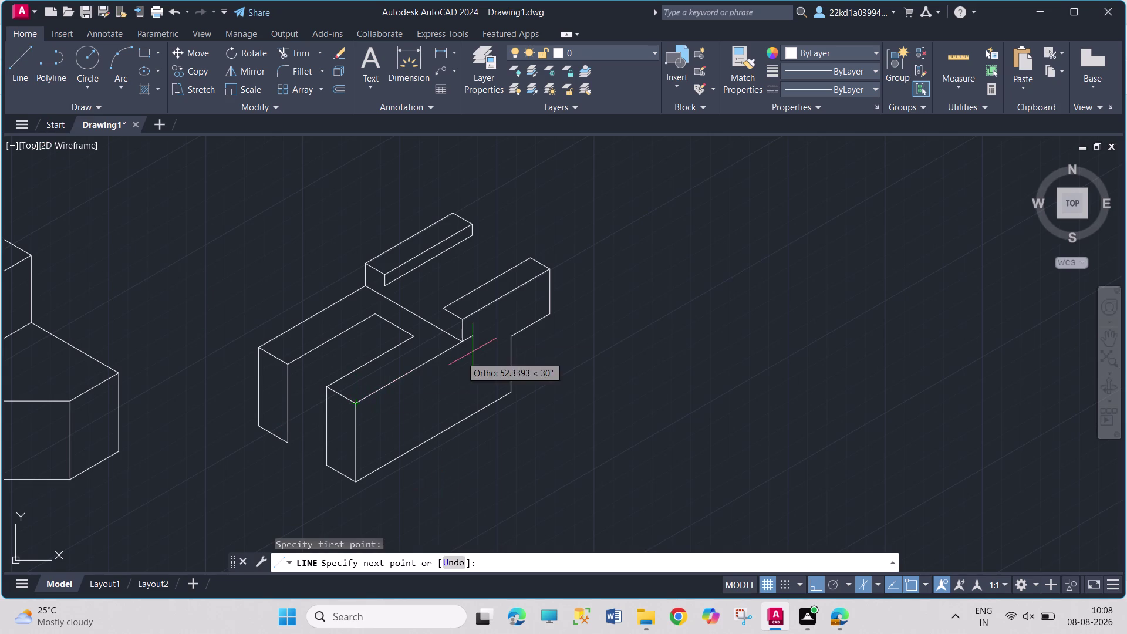
text(55)
key(Return)
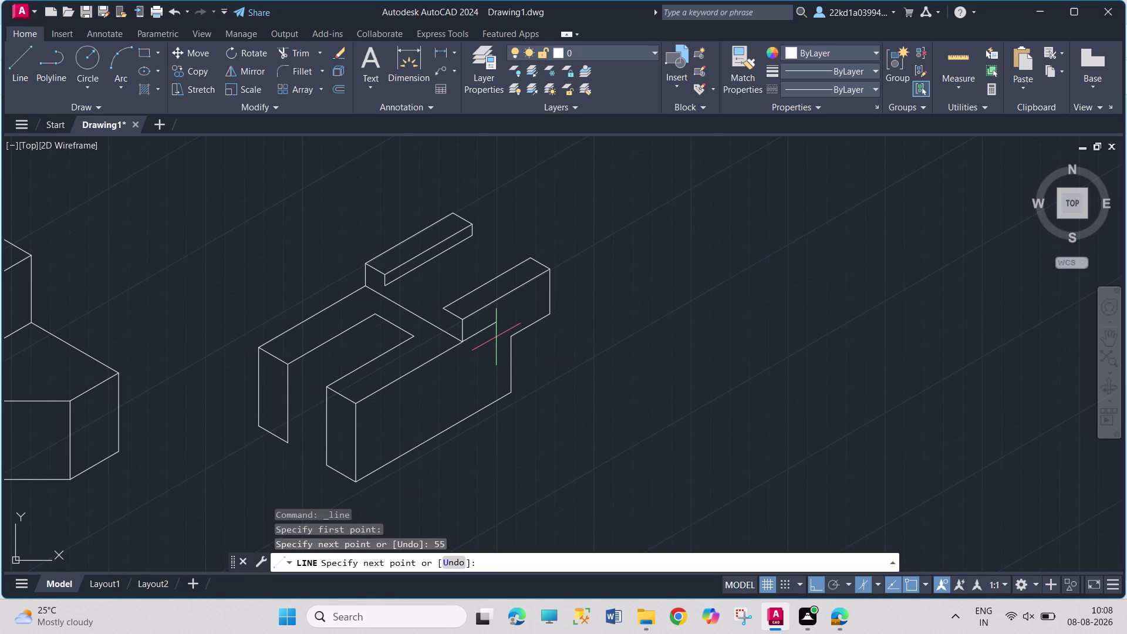
key(Escape)
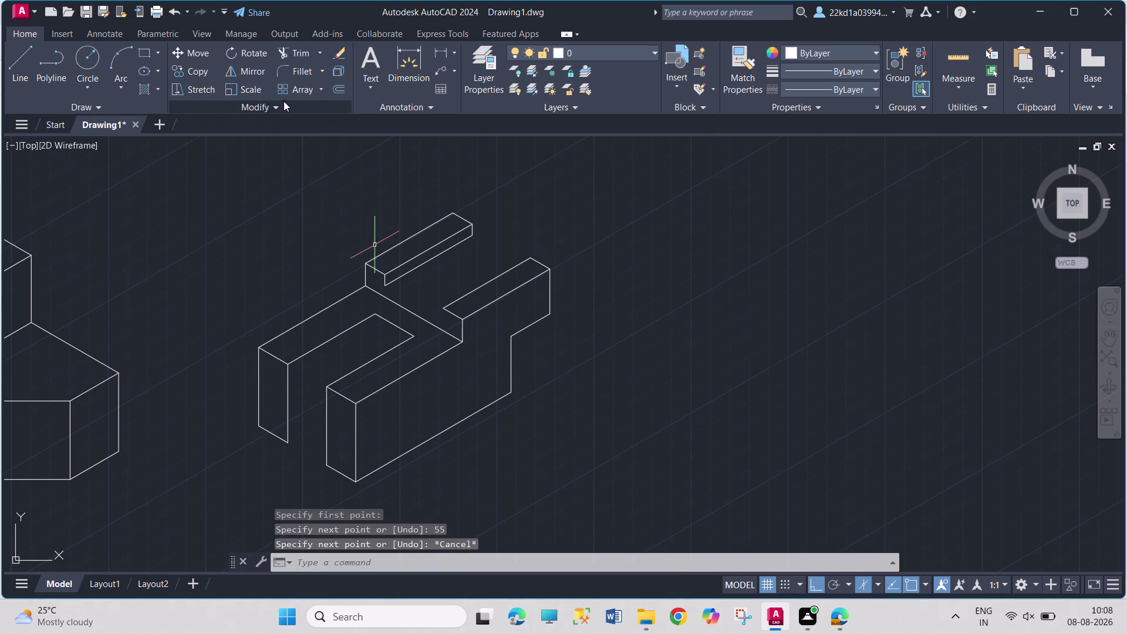
Add a 5-unit edge from the inner rib corner to the slot corner.
click(17, 65)
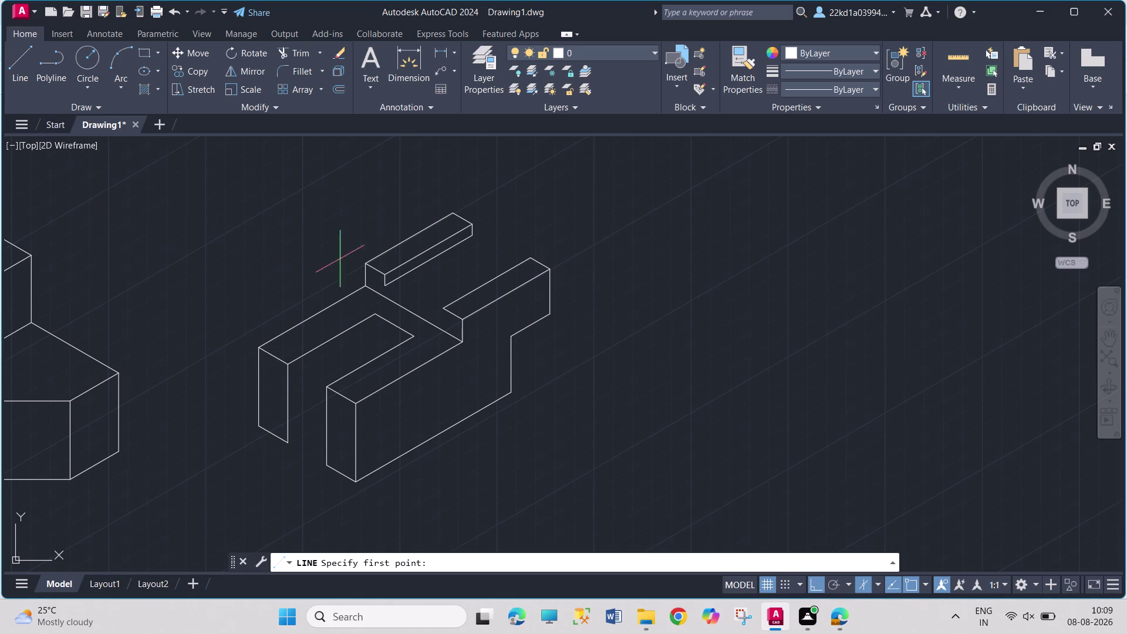
click(443, 306)
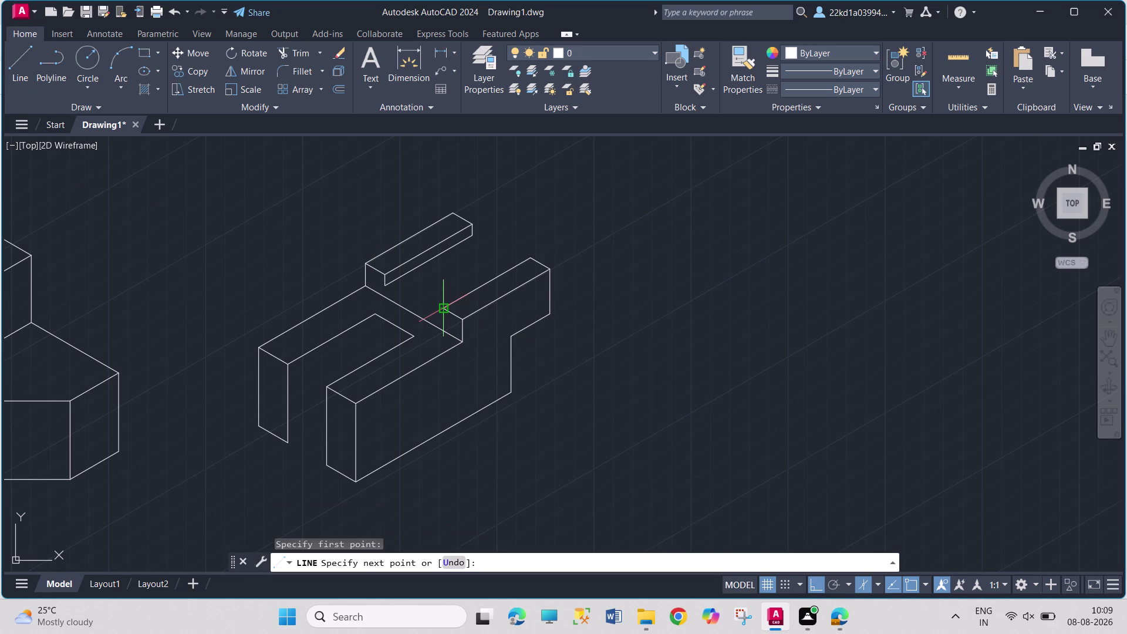
key(5)
key(Return)
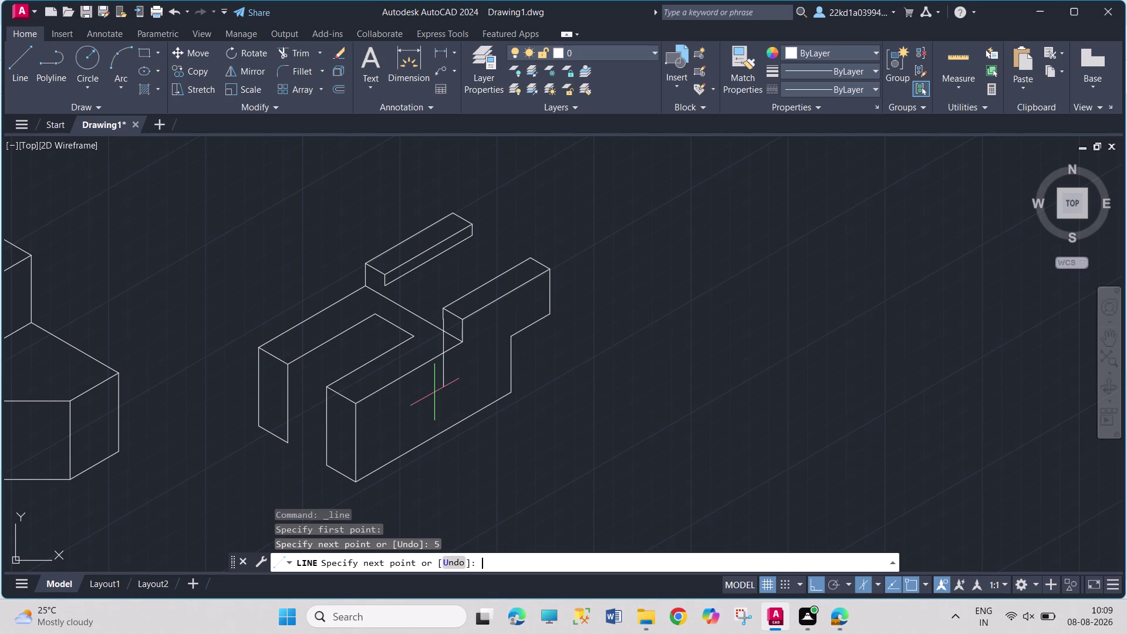
click(387, 288)
key(Escape)
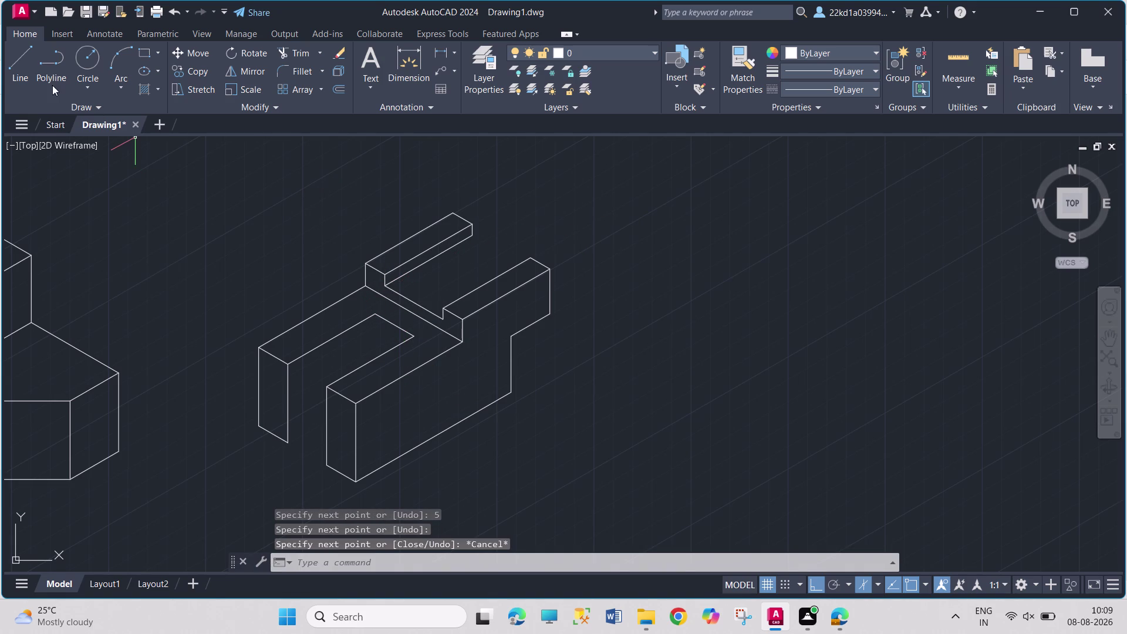
click(26, 66)
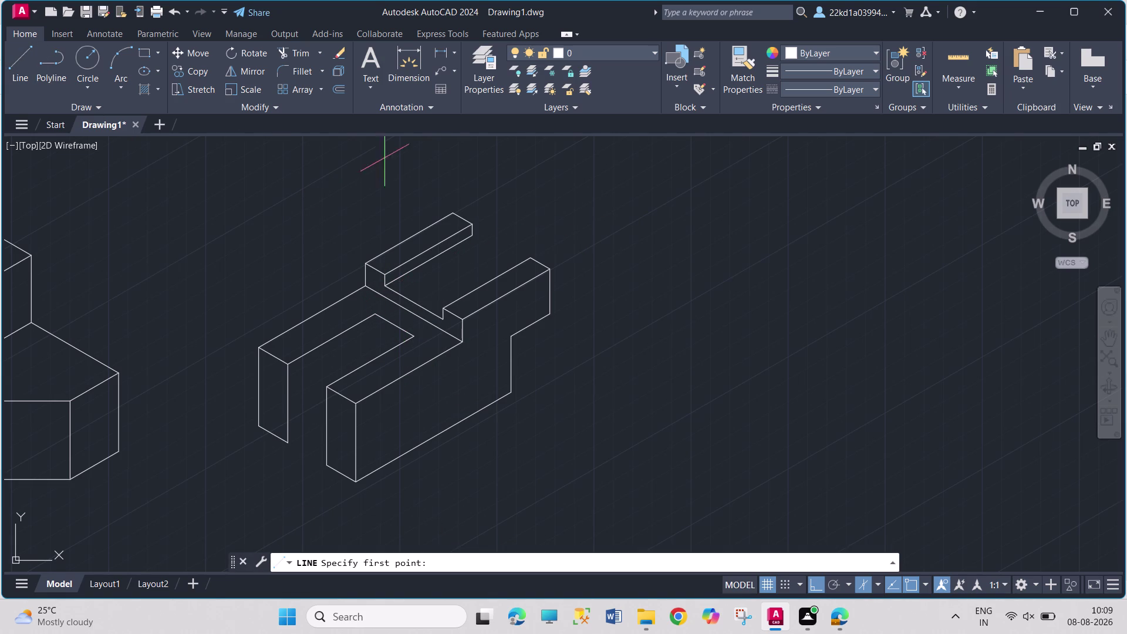
Extend a left-isoplane construction line from the top block's corner past the block.
click(471, 233)
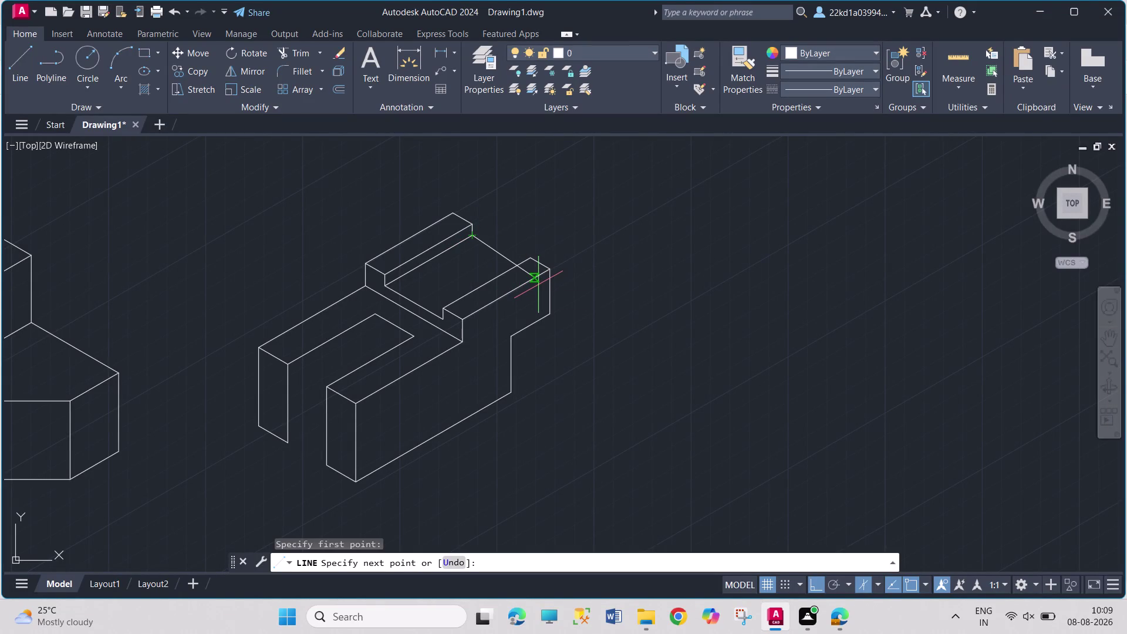
key(F5)
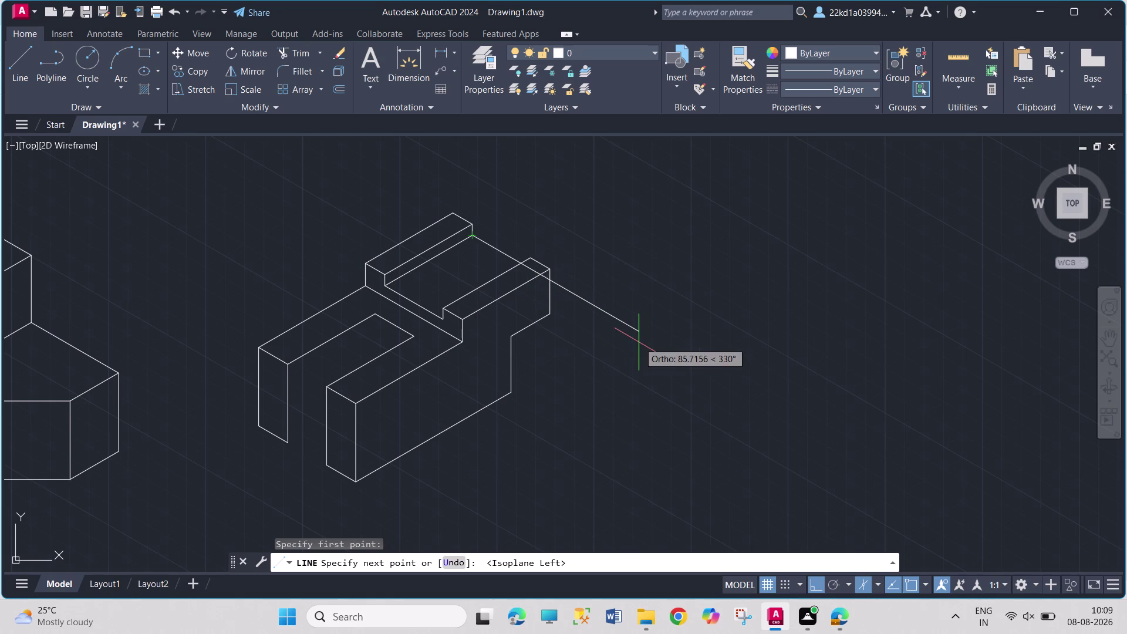
click(638, 343)
key(Escape)
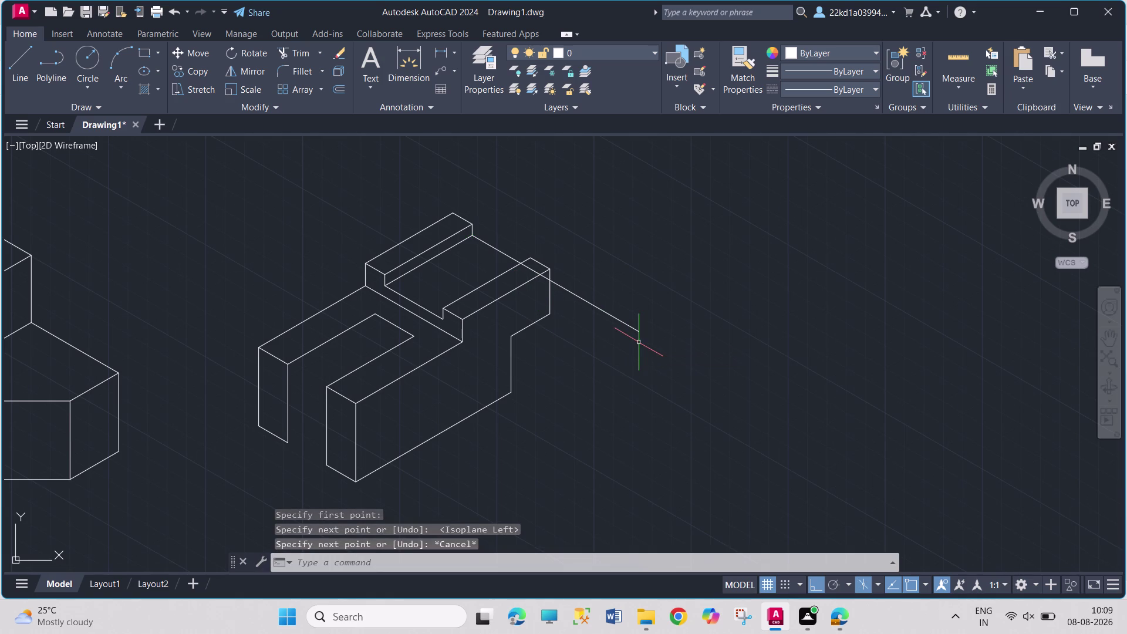
Trim the overshooting segment, corner stub and stray edge at the block end.
text(TR)
key(Return)
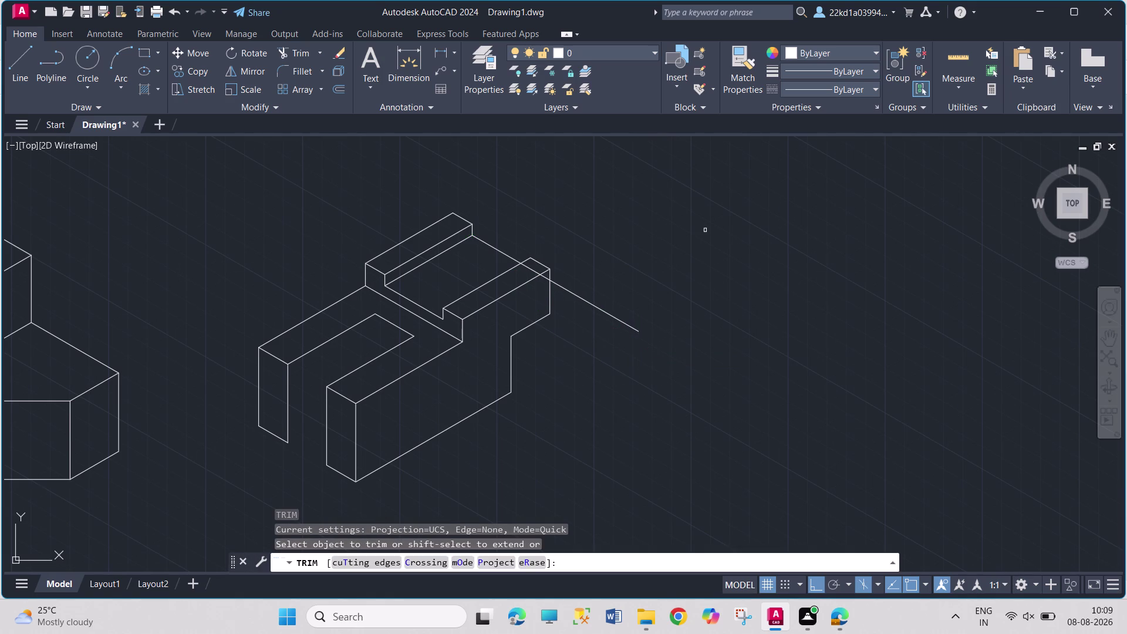
click(601, 309)
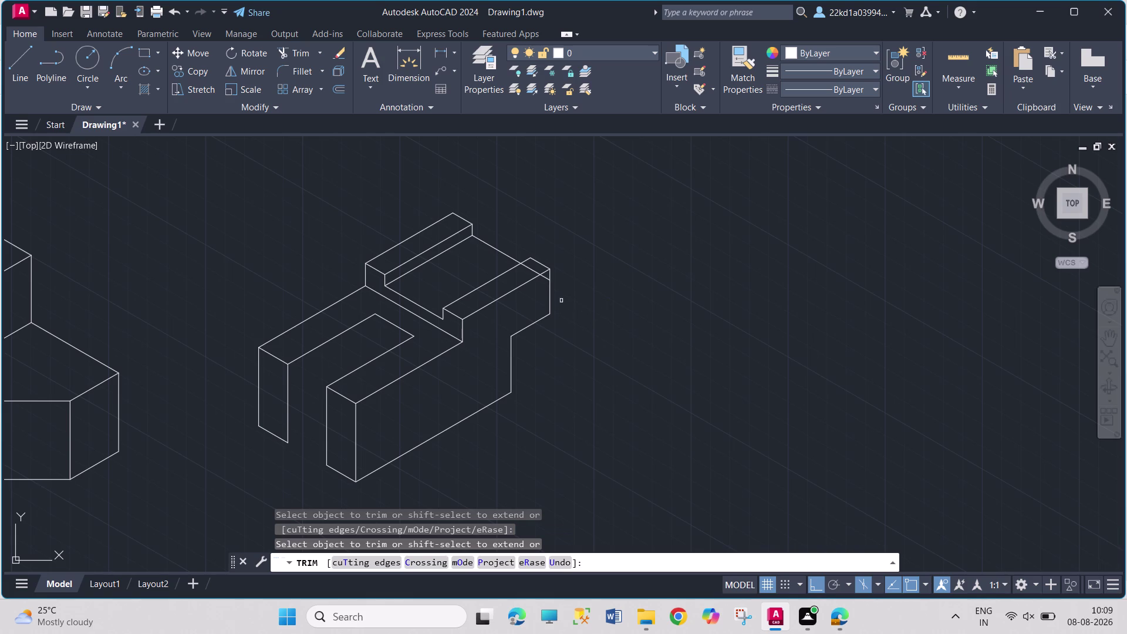
click(537, 271)
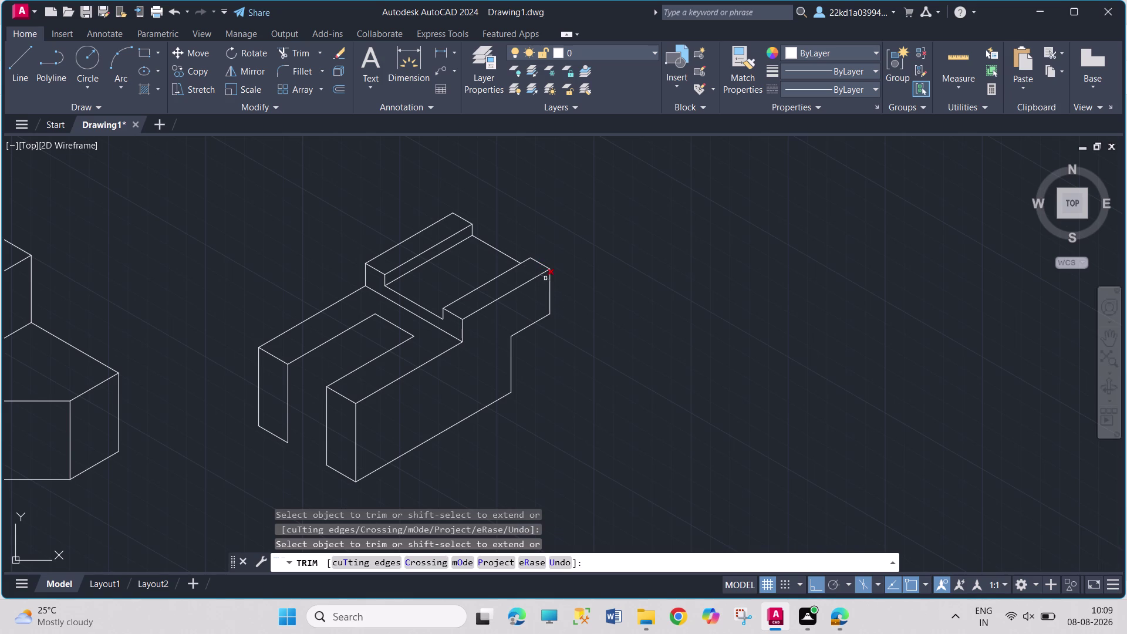
click(546, 278)
key(Escape)
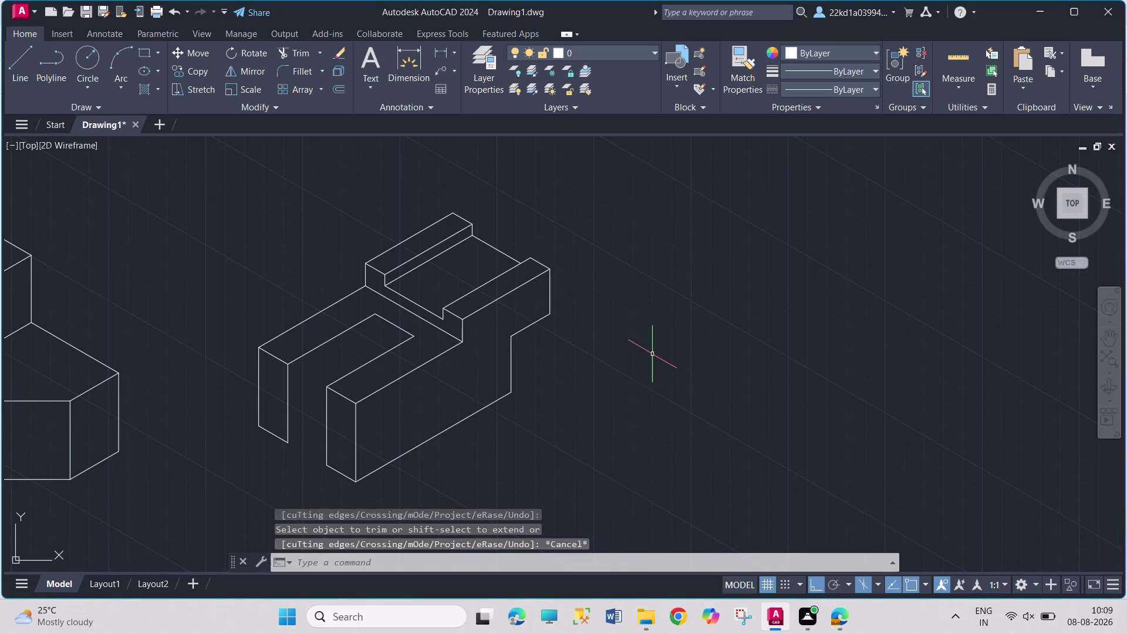
click(20, 74)
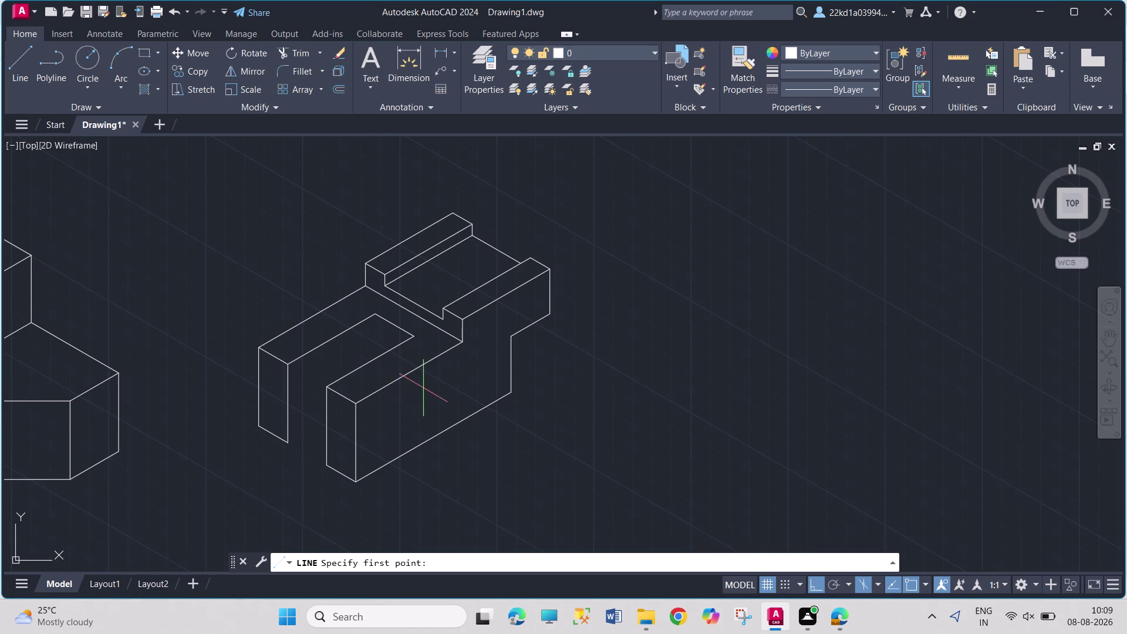
Draw a vertical line down from the slot's inner corner and a top-plane edge from a lower corner.
click(378, 314)
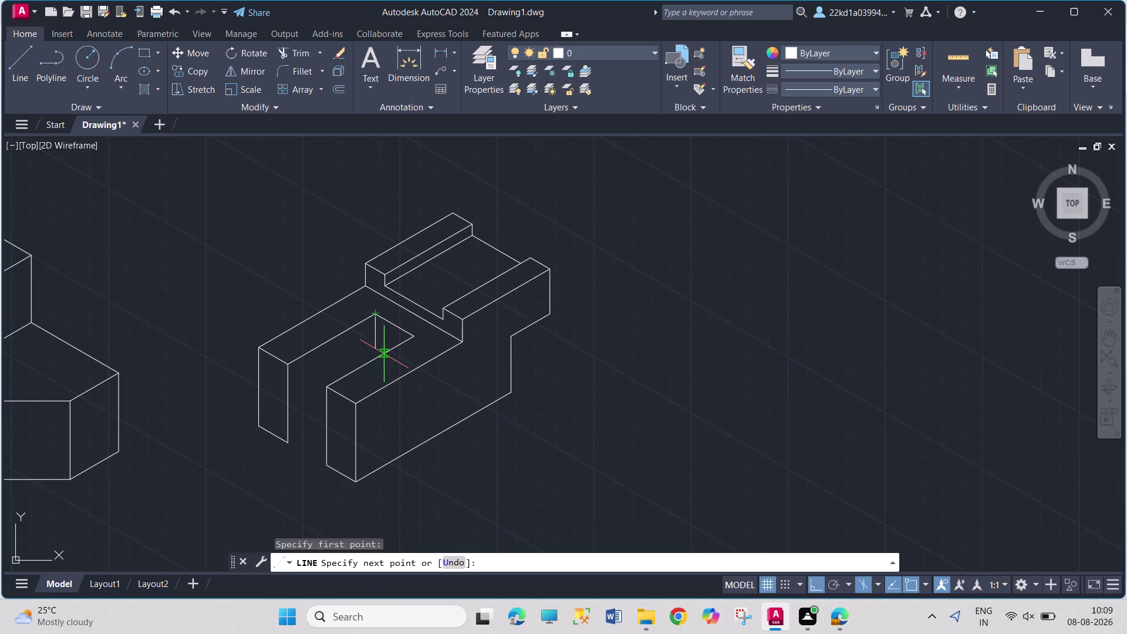
click(400, 515)
key(Escape)
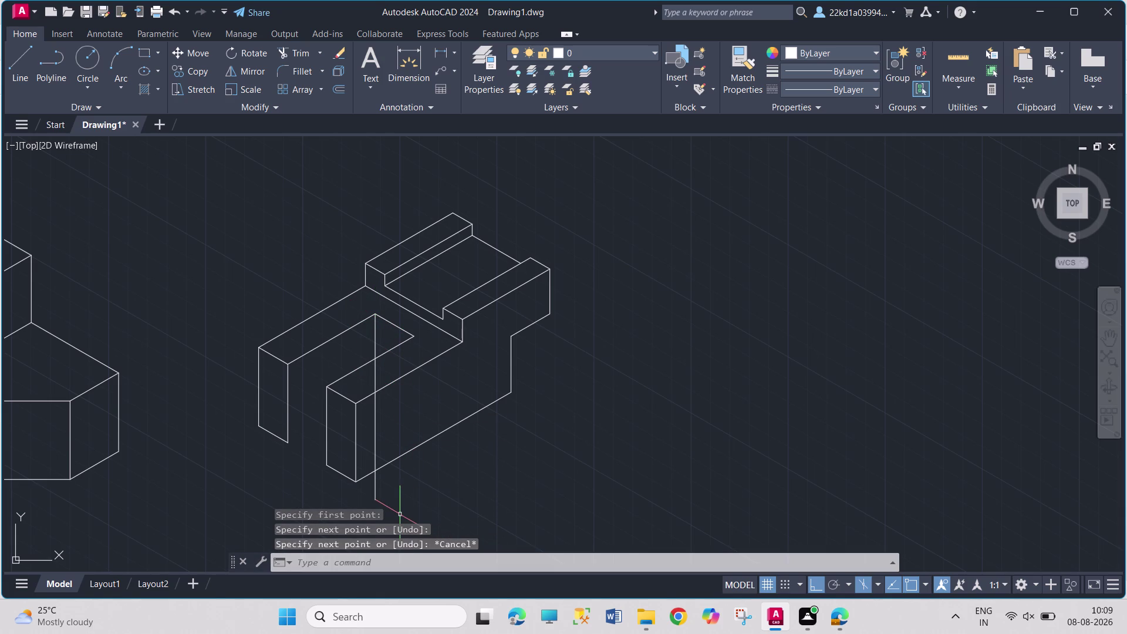
click(26, 67)
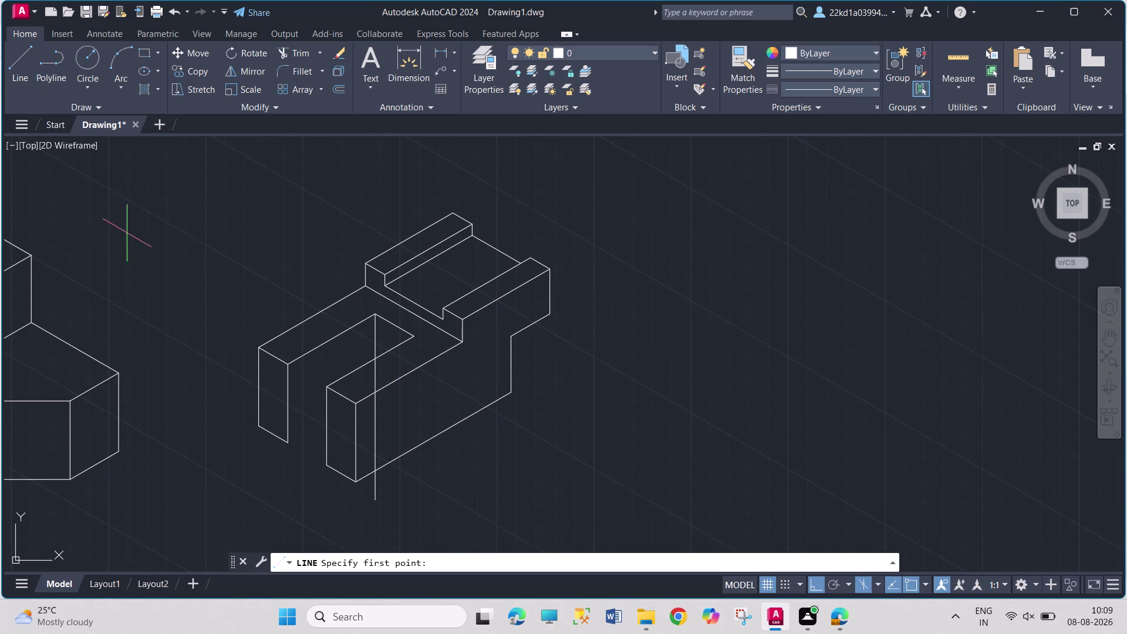
click(290, 444)
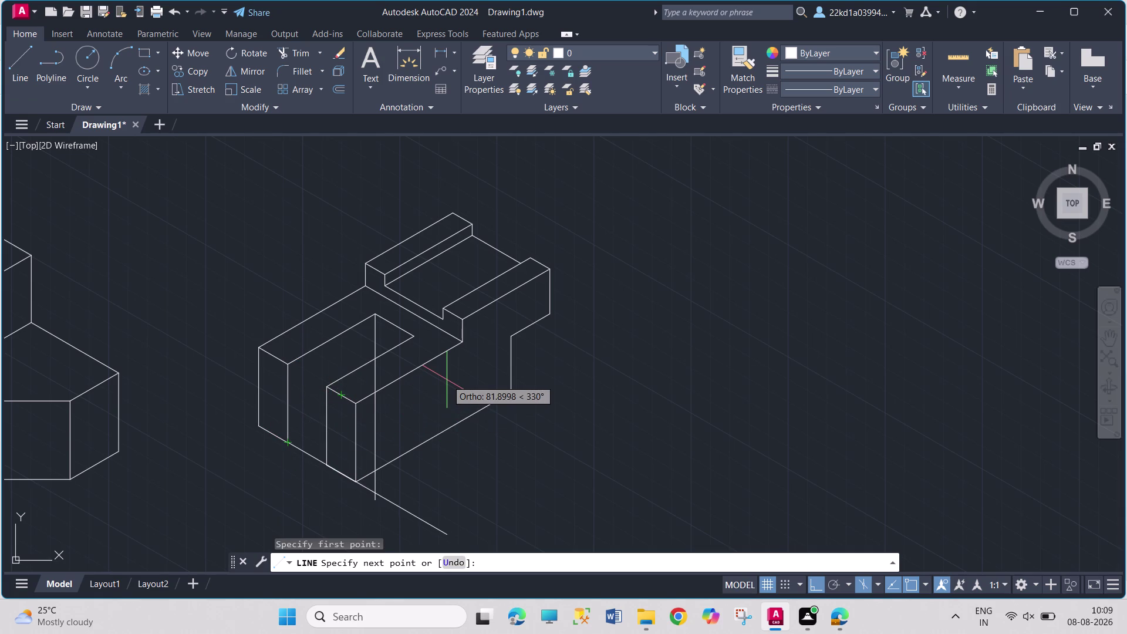
key(F5)
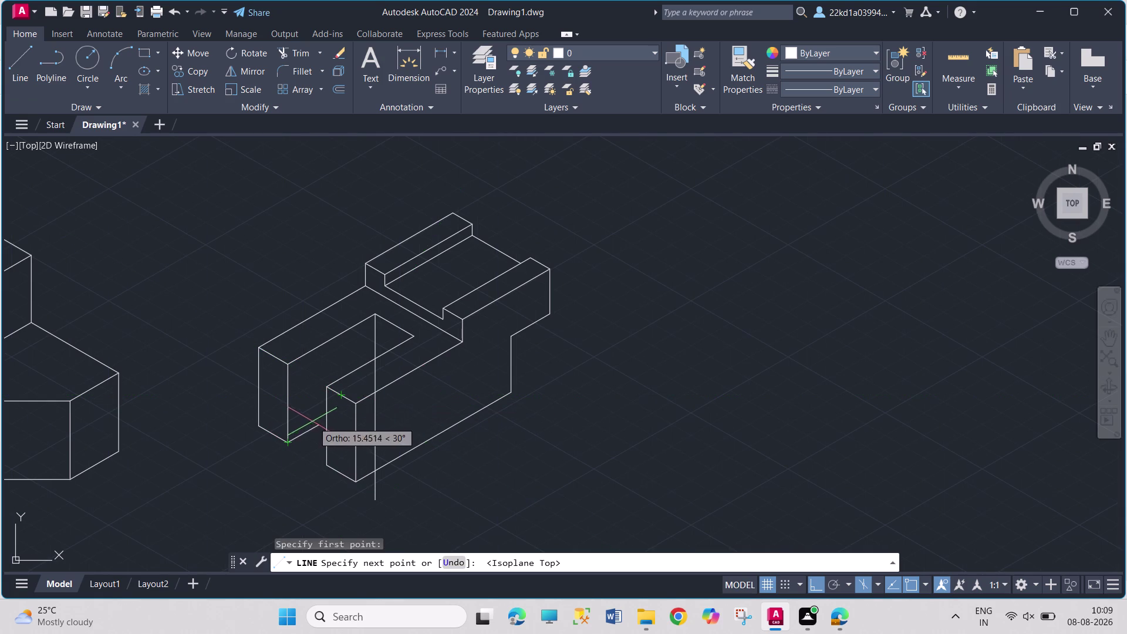
click(342, 415)
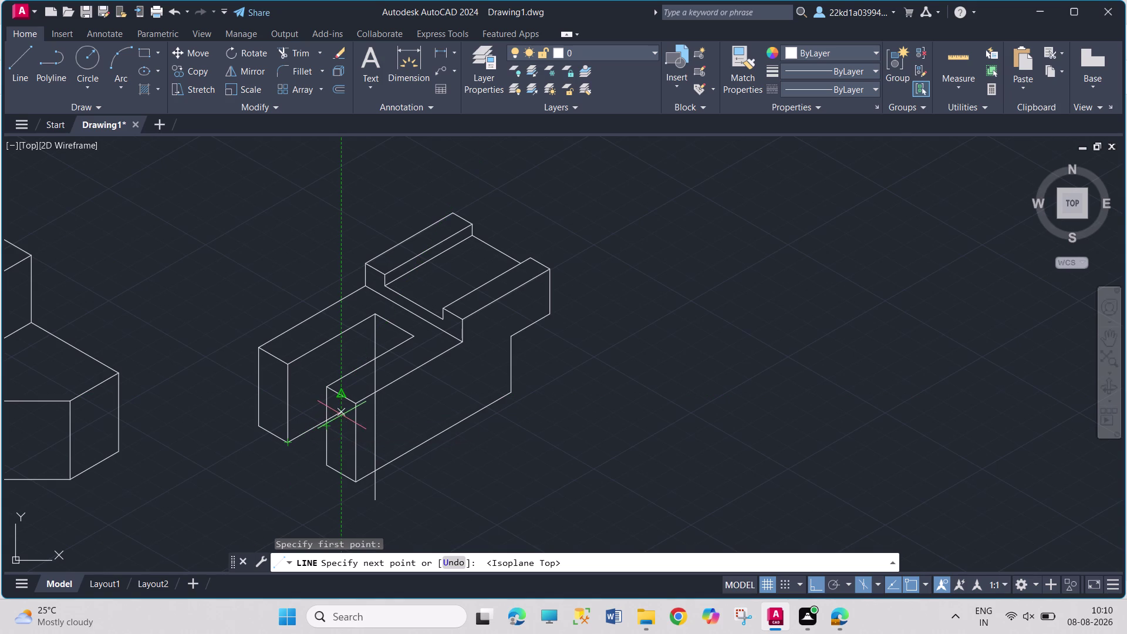
key(Escape)
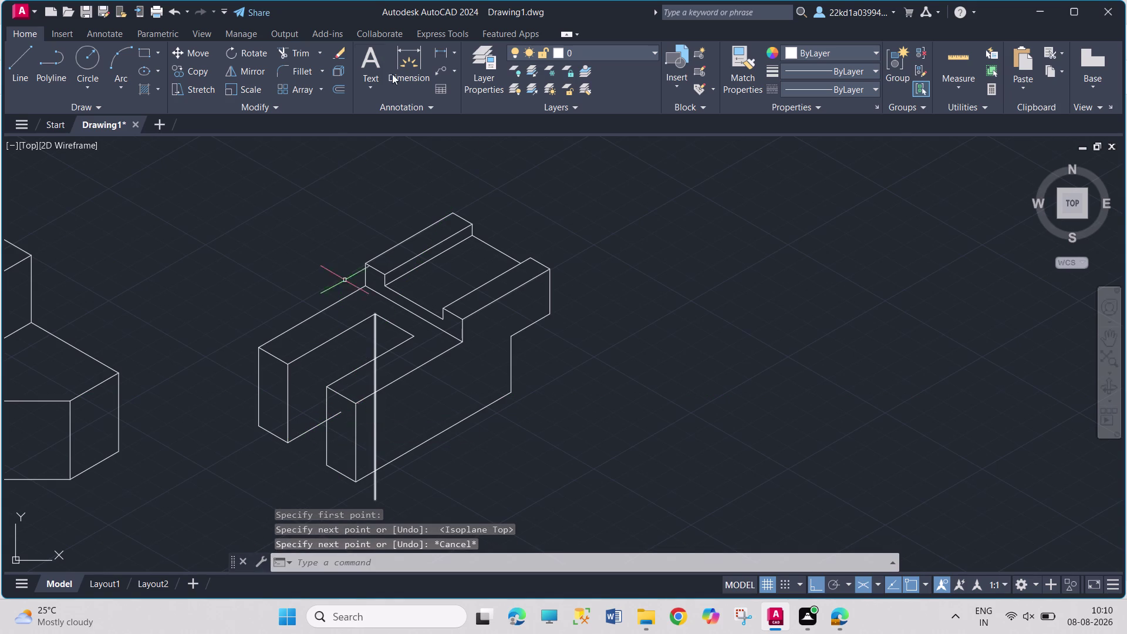
Trim the excess segments, including the tail below the object and the piece inside the slot.
text(TR)
key(Return)
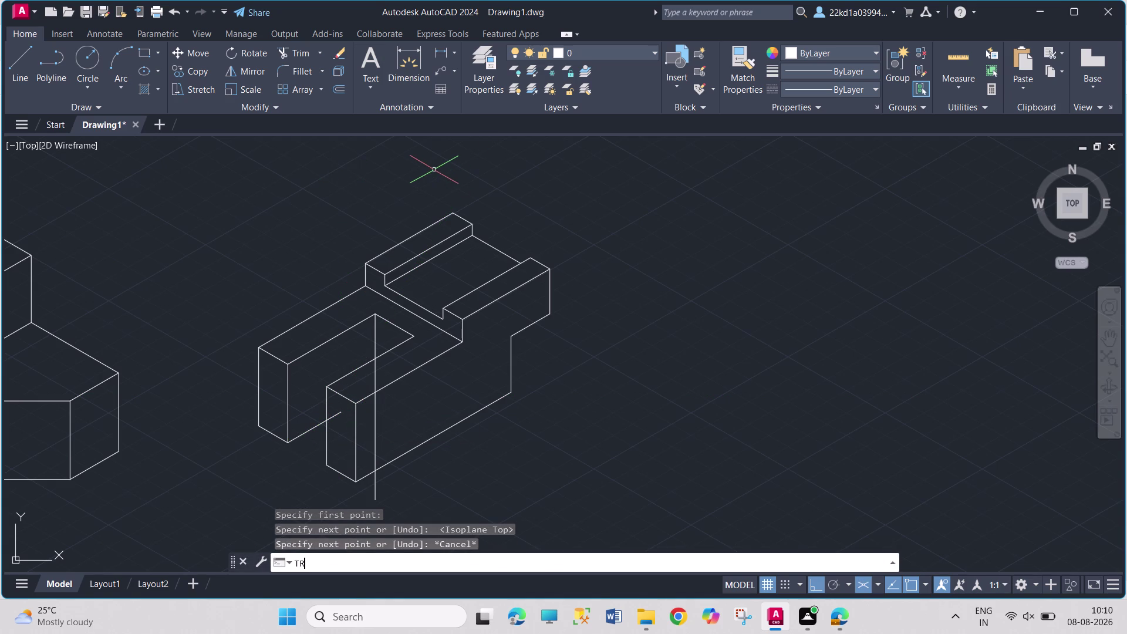
click(331, 417)
click(376, 436)
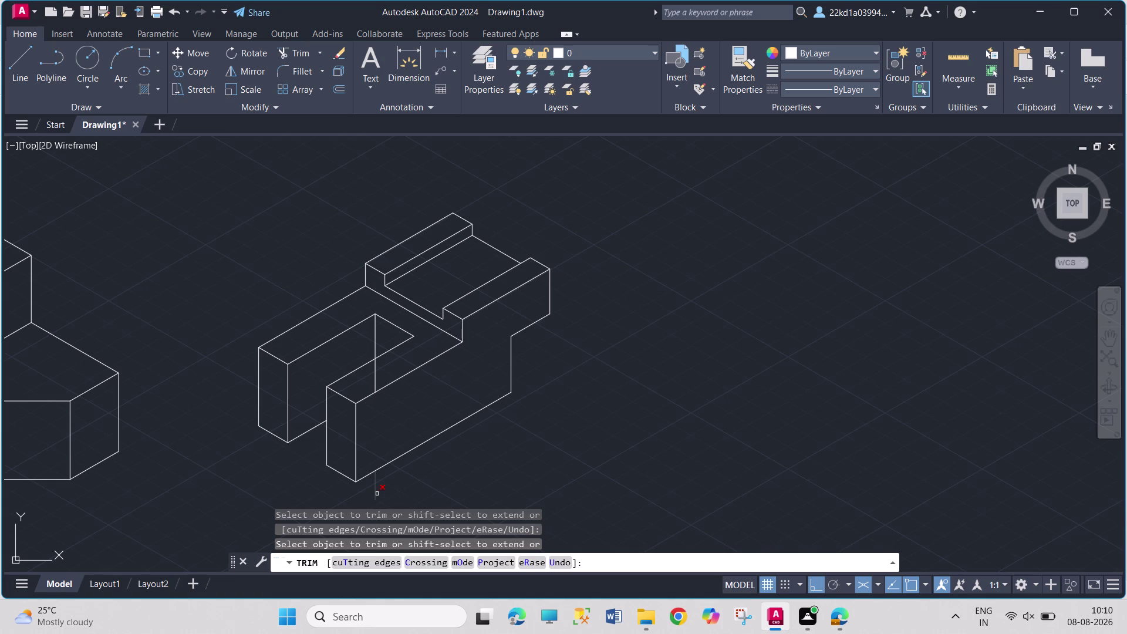
click(377, 494)
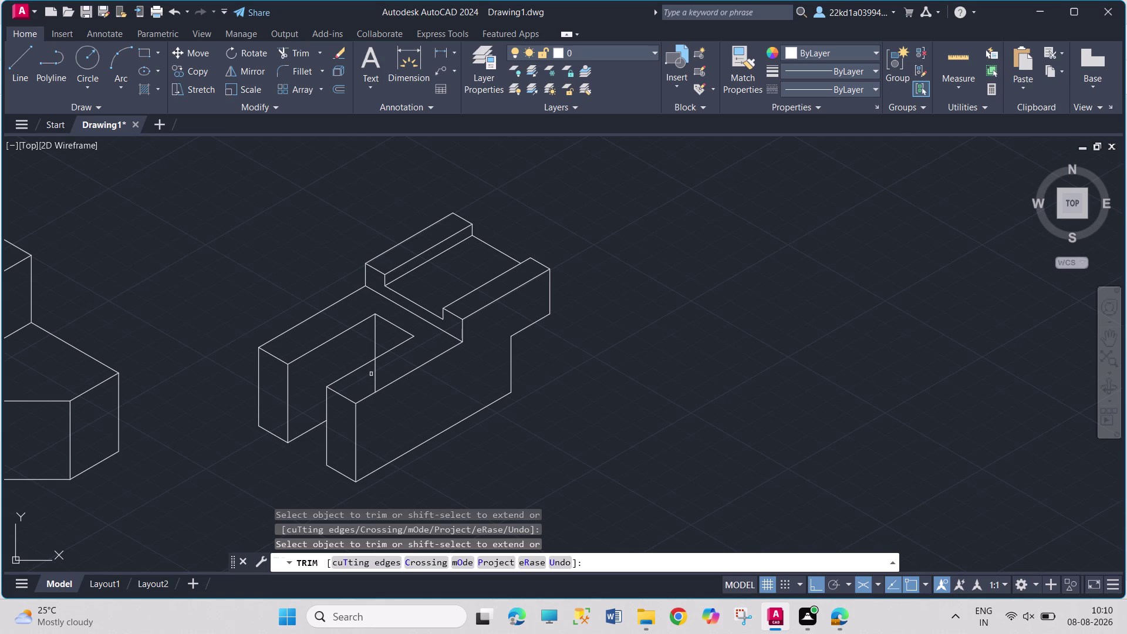
click(376, 373)
key(Escape)
key(Escape)
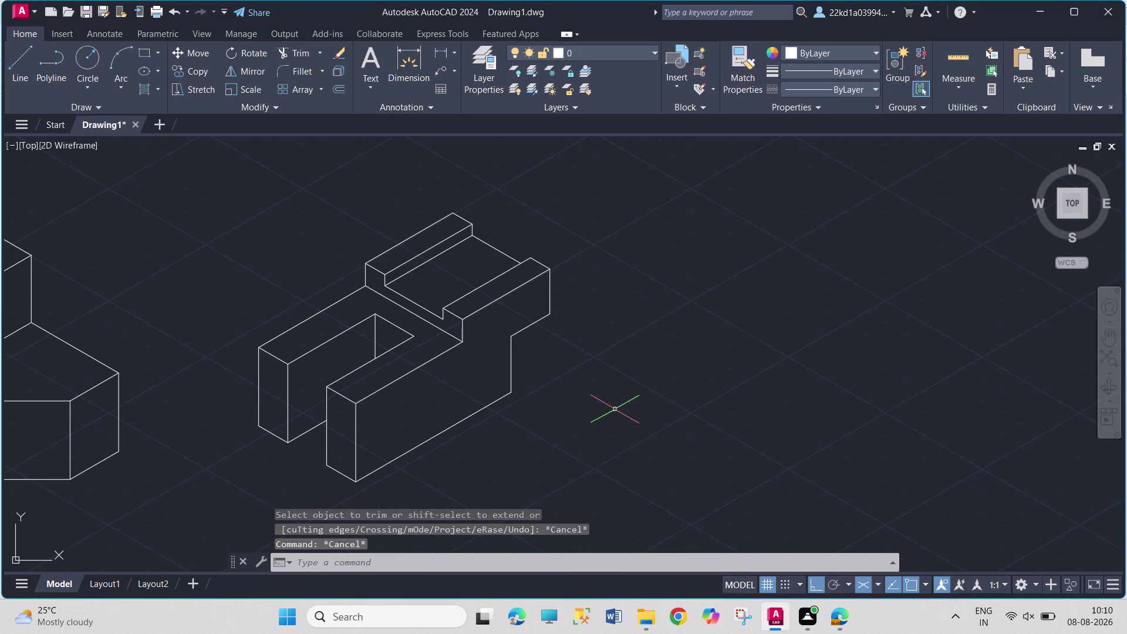
Pan for space and draw an 85-unit base edge for the new figure.
middle_drag(663, 347, 438, 348)
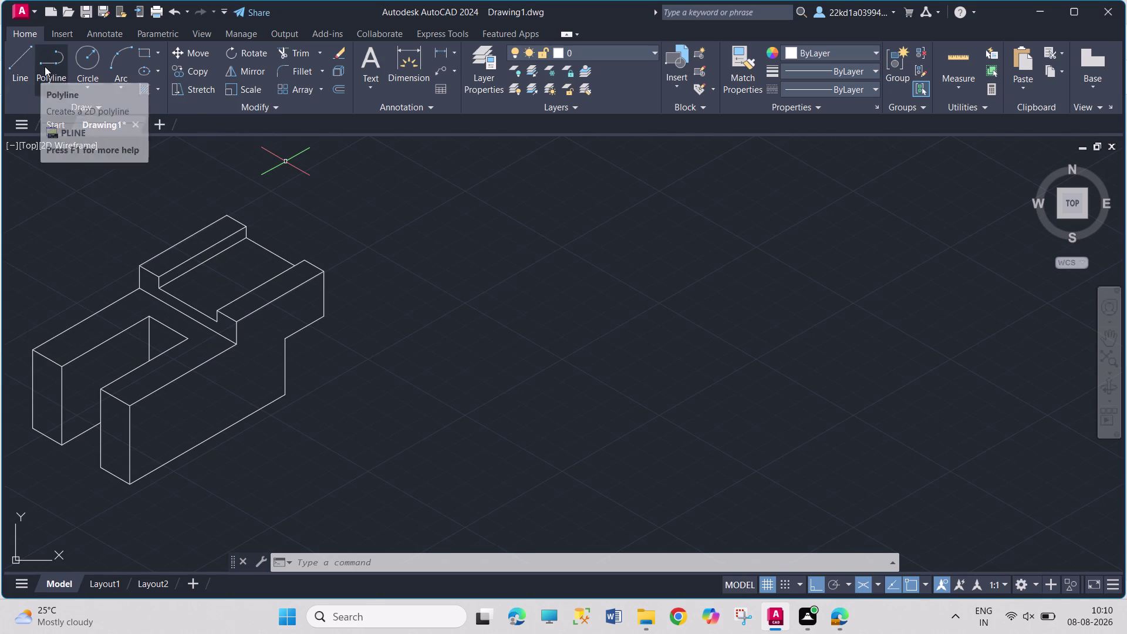
click(24, 70)
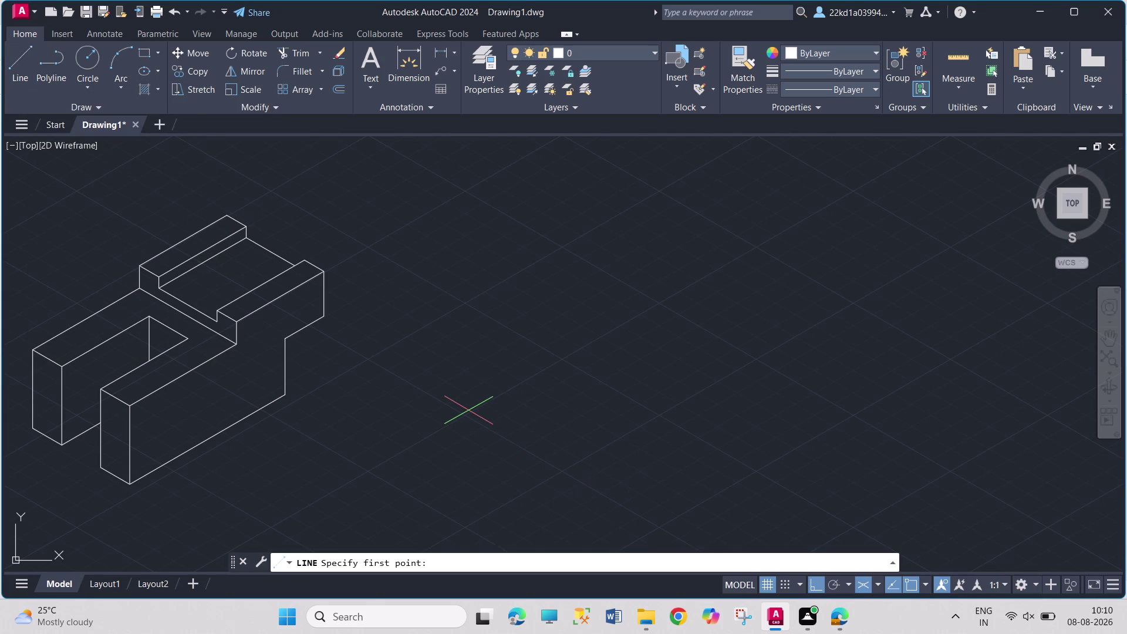
click(444, 351)
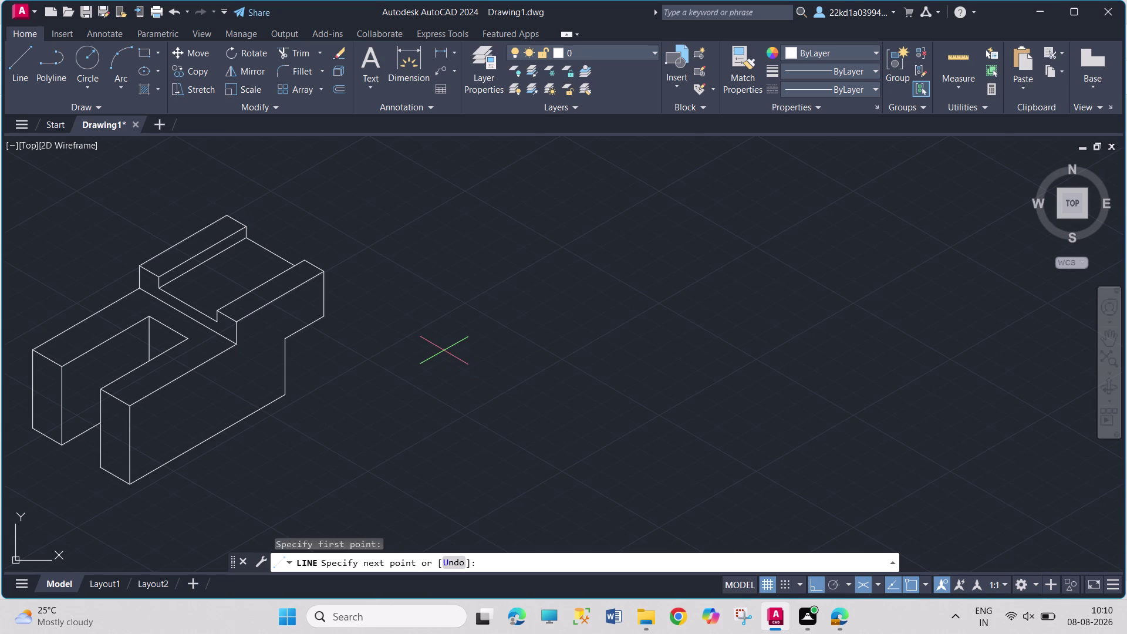
text(85)
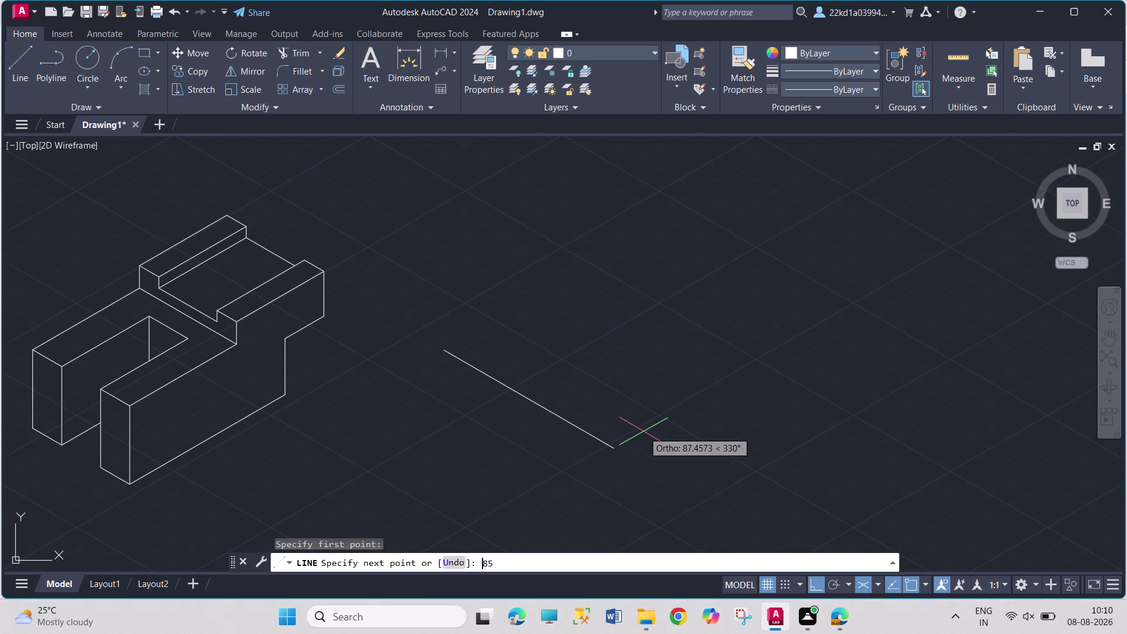
key(Return)
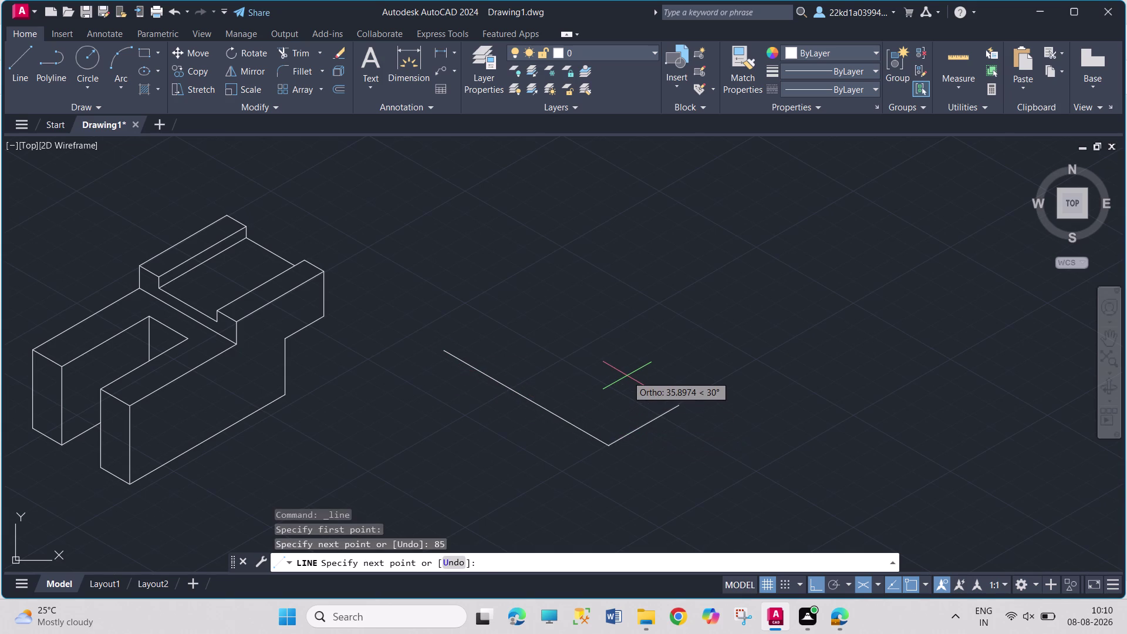
Add two 25-unit edges on the right and left isoplanes, then switch to the top isoplane.
key(F5)
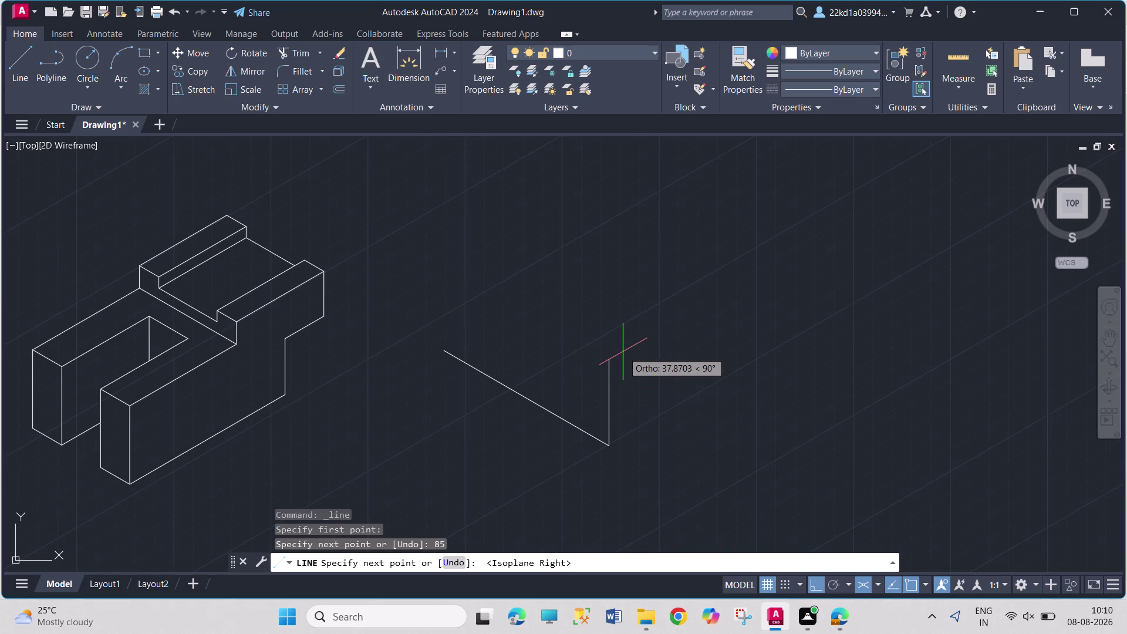
text(25)
key(Return)
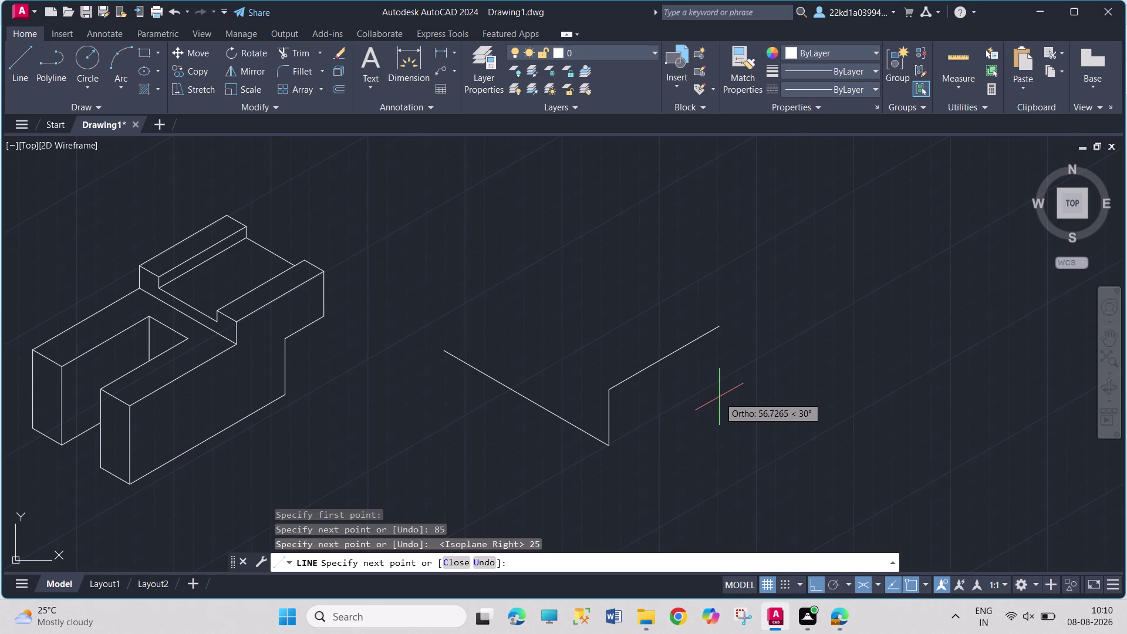
key(F5)
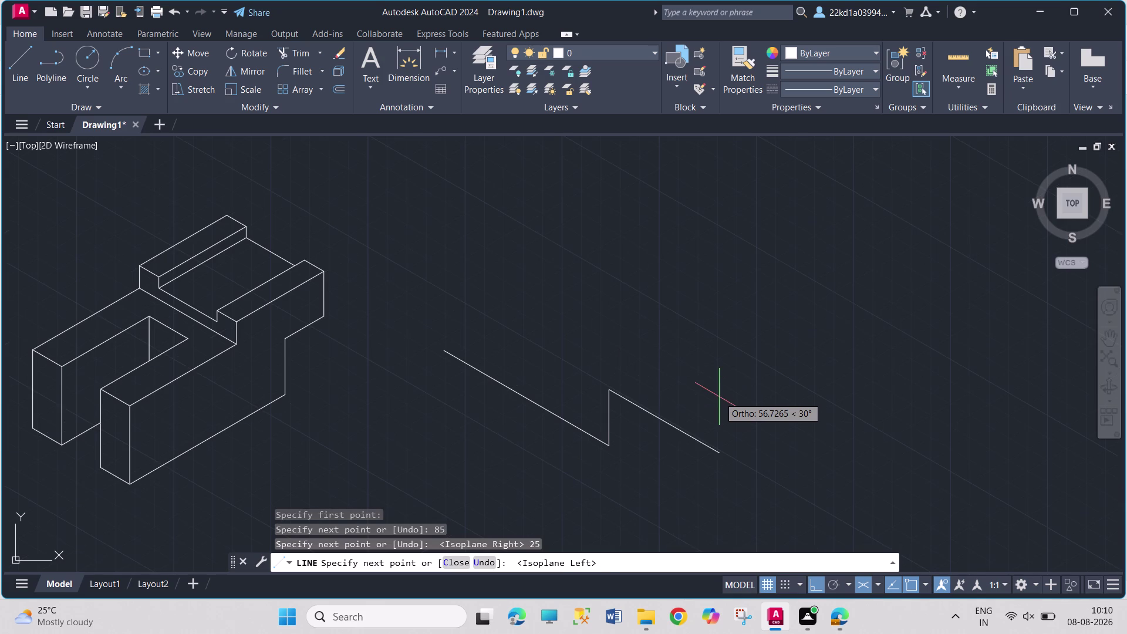
text(25)
key(Return)
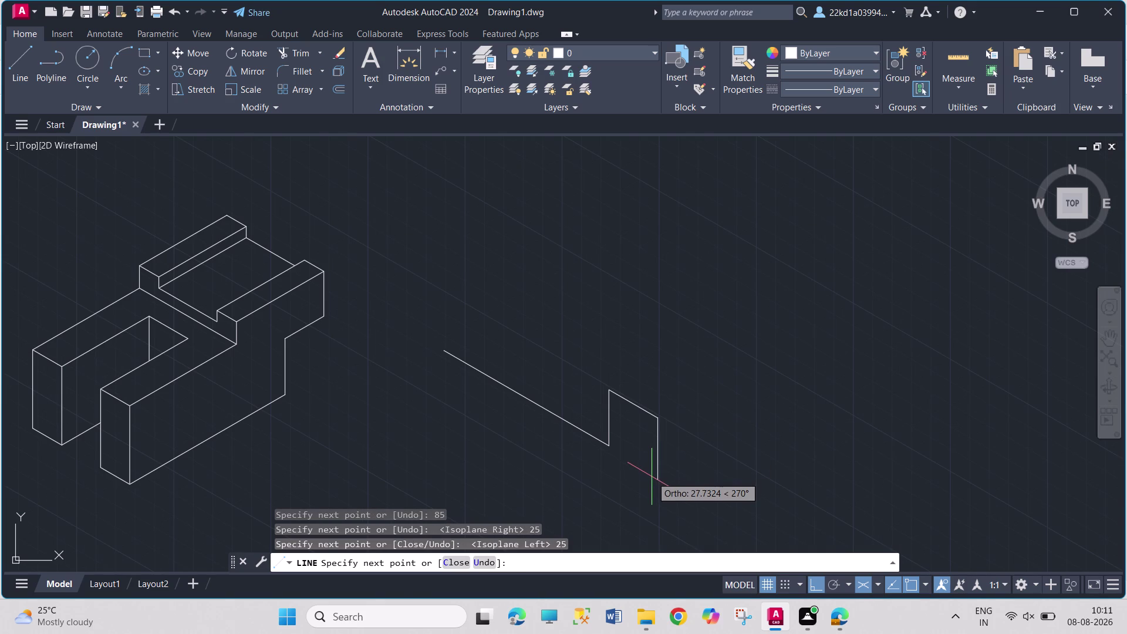
key(F5)
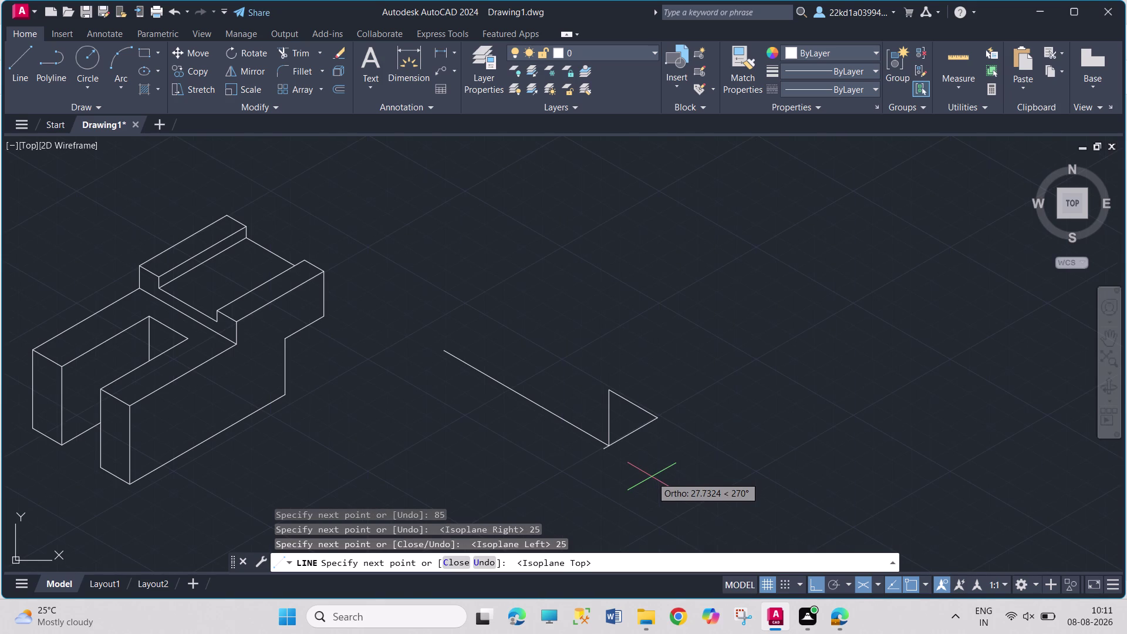